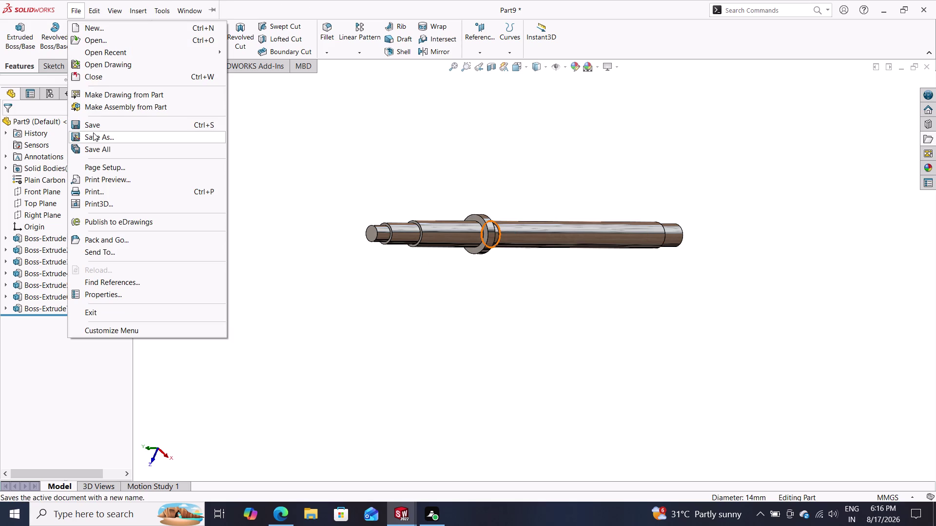
Save the stepped shaft part as 'screw bar' in the shaper tool folder.
click(93, 132)
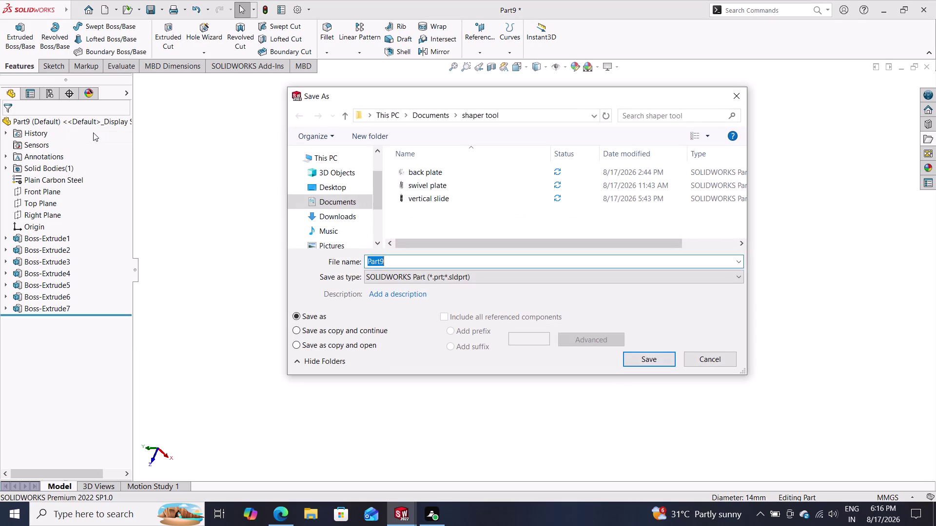
text(sc)
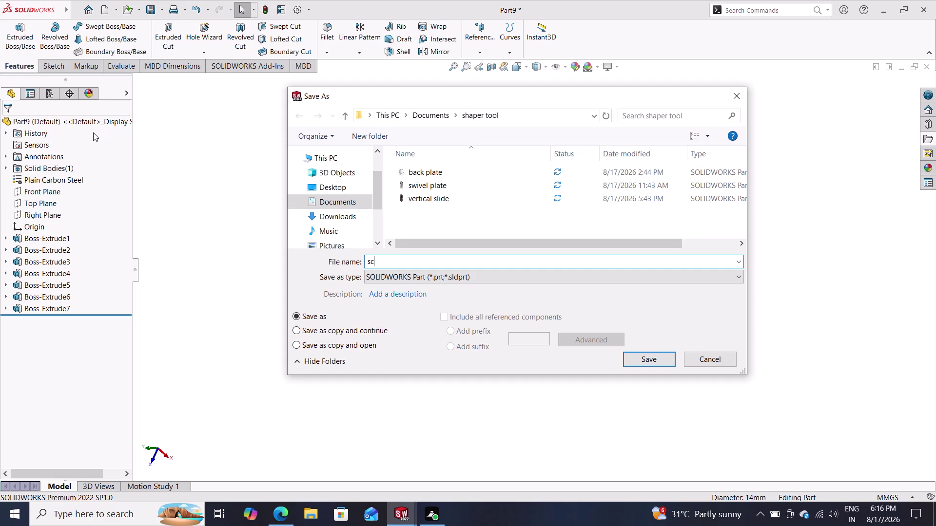
text(rew)
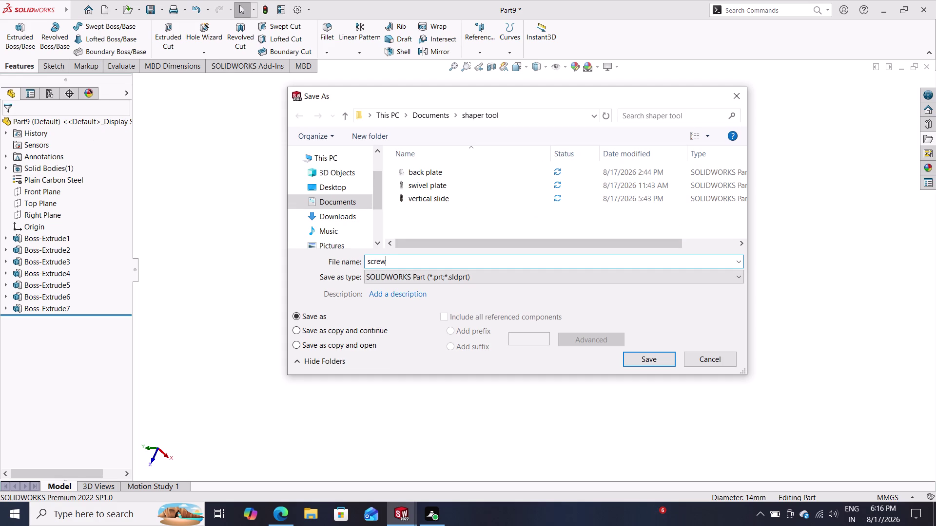
key(space)
text(bar)
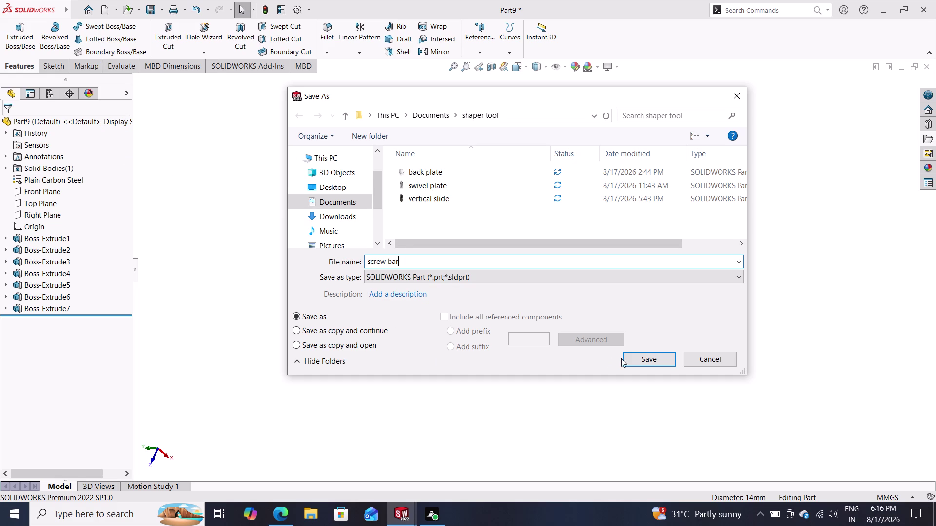
click(633, 359)
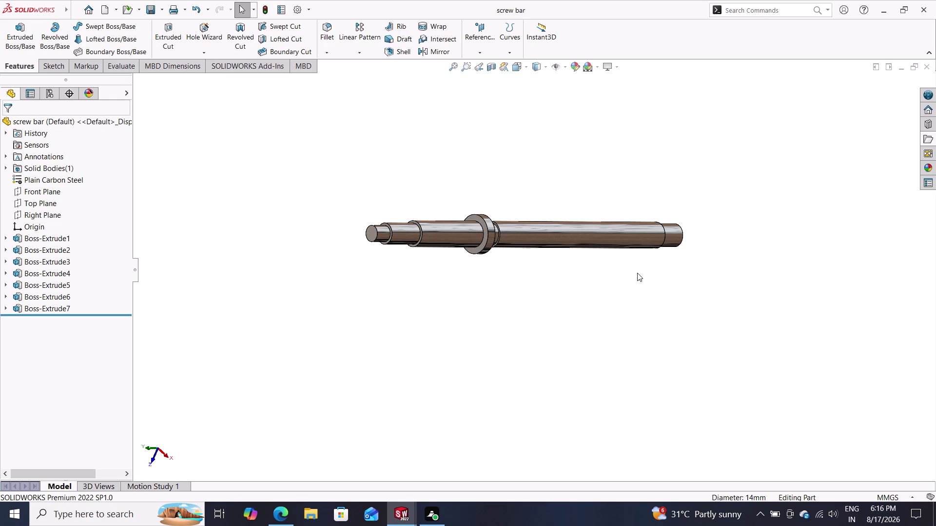
middle_drag(630, 263, 640, 289)
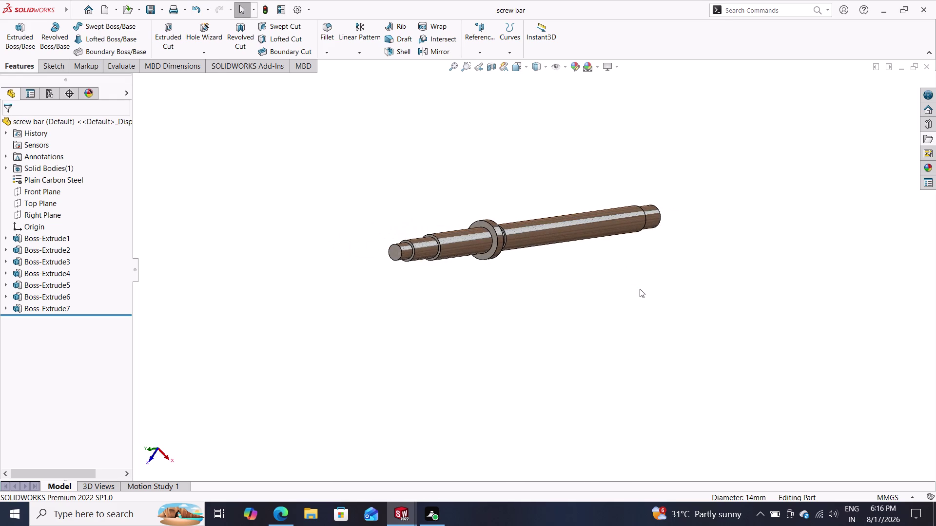
scroll(down, 3)
middle_drag(593, 277, 538, 267)
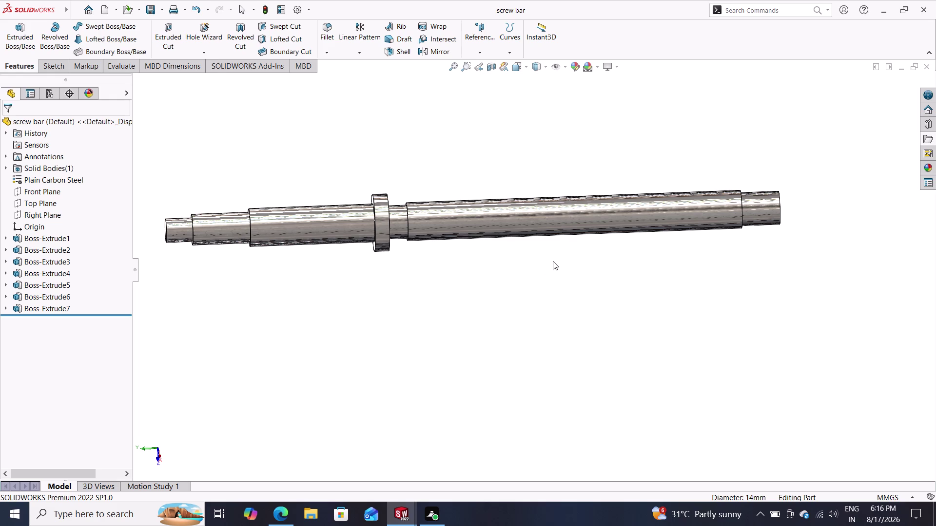
middle_drag(445, 284, 607, 278)
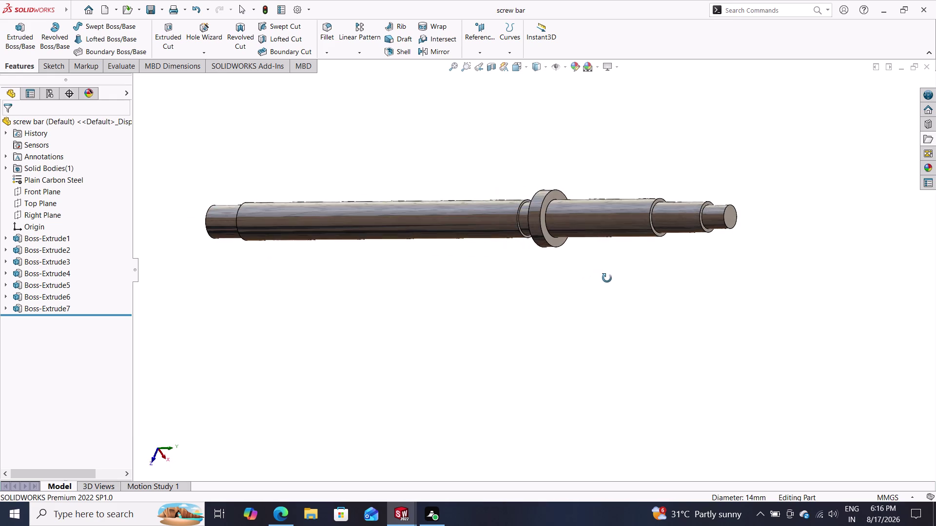
middle_drag(607, 278, 546, 277)
scroll(down, 3)
middle_drag(544, 239, 487, 244)
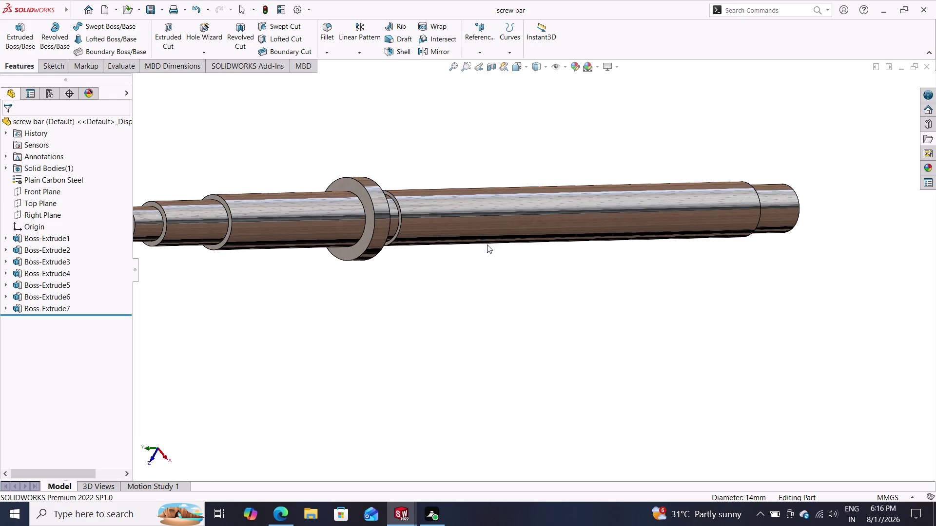
scroll(up, 3)
middle_drag(561, 260, 526, 276)
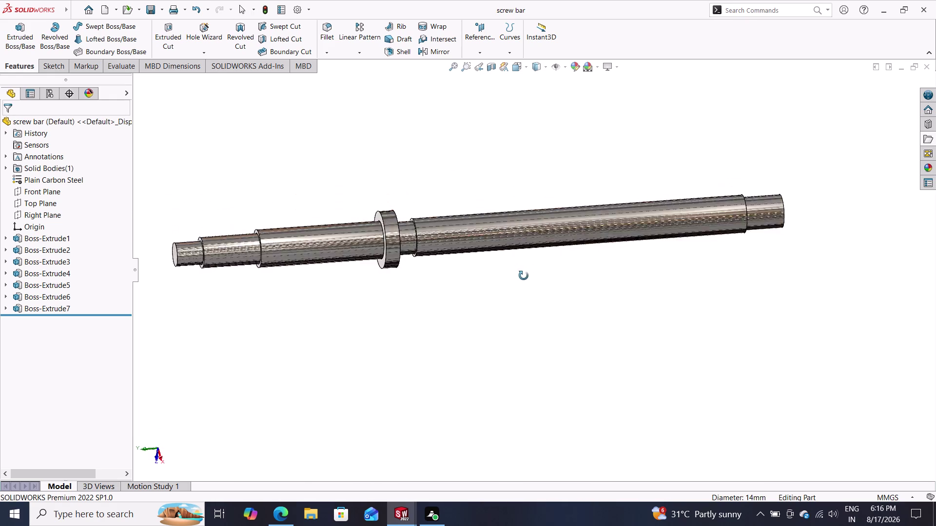
middle_drag(526, 276, 667, 369)
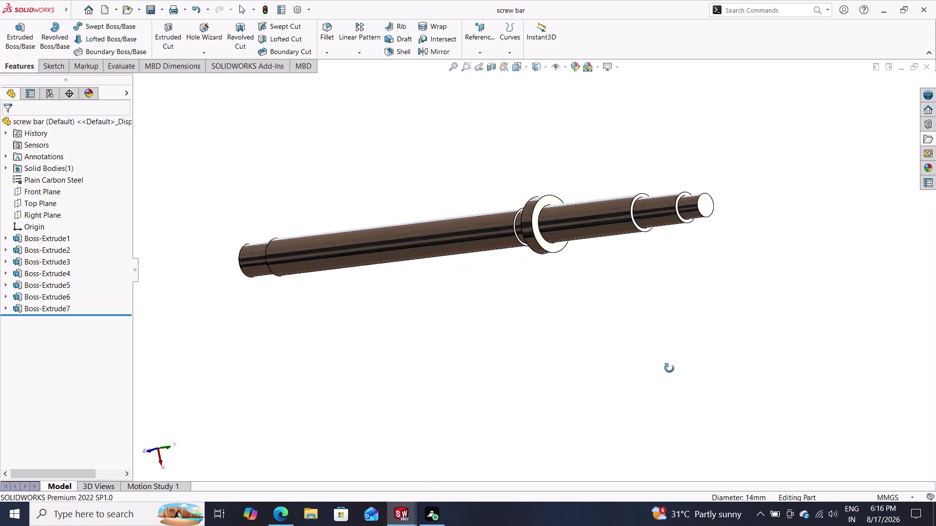
middle_drag(666, 369, 670, 368)
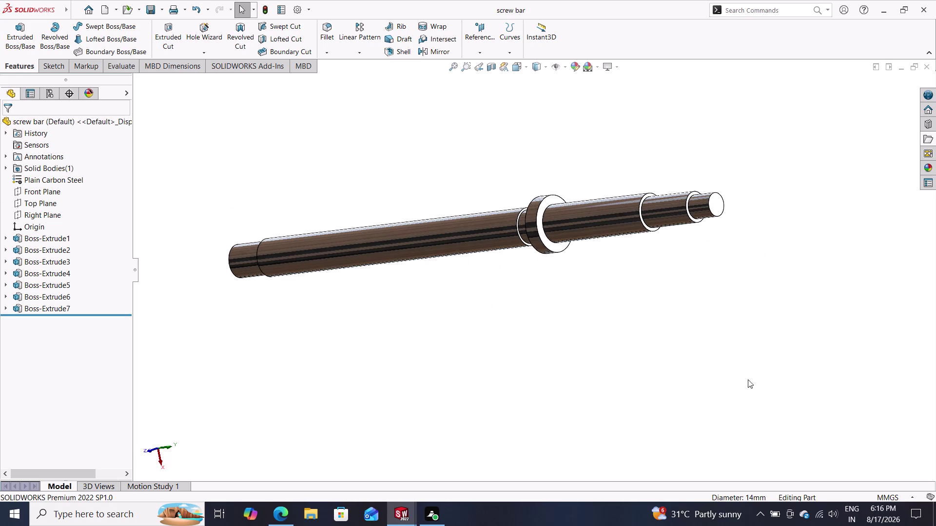
click(774, 519)
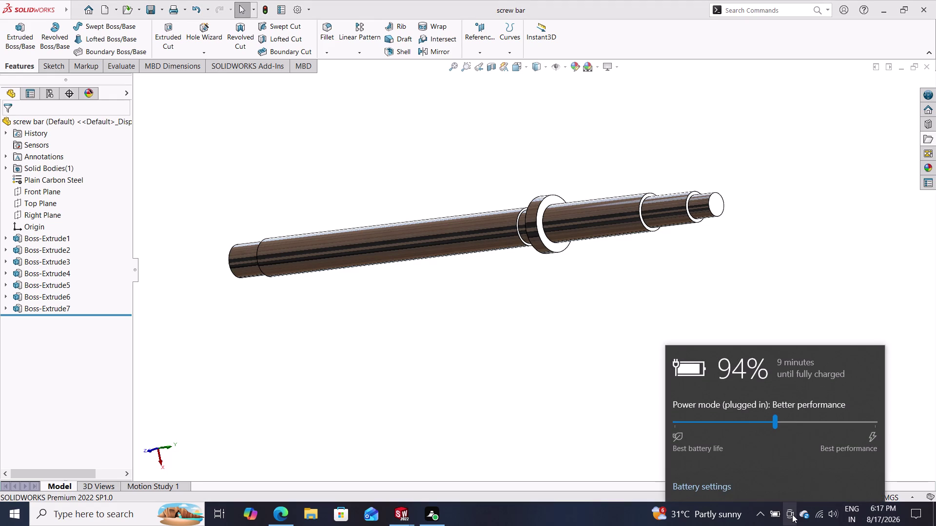
click(527, 311)
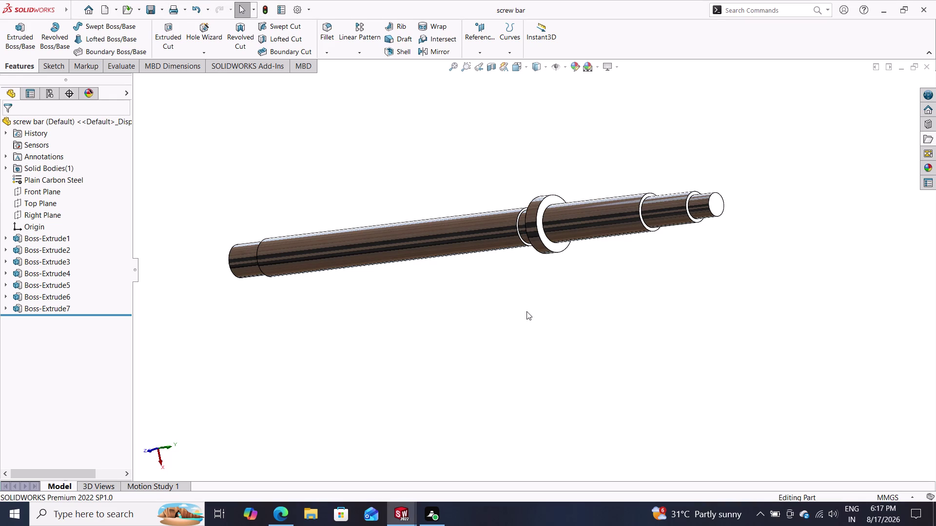
middle_drag(588, 298, 583, 300)
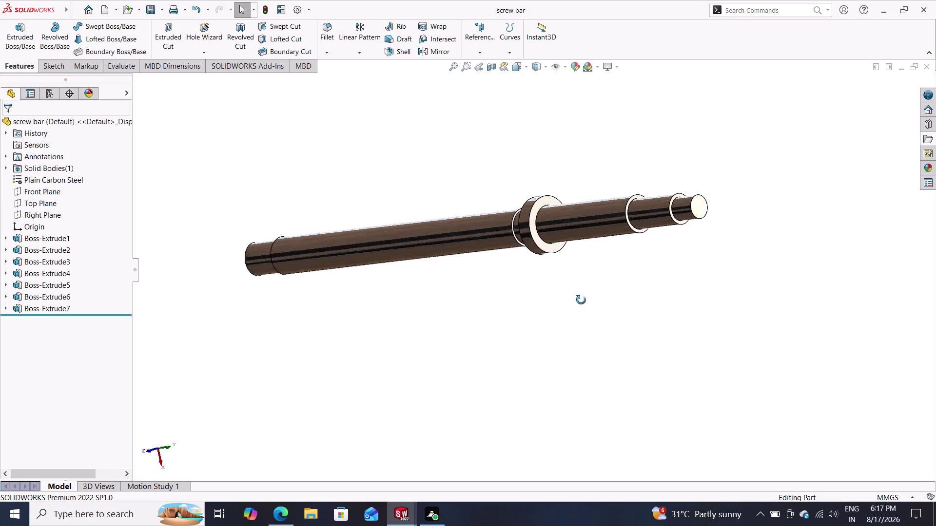
middle_drag(584, 300, 516, 311)
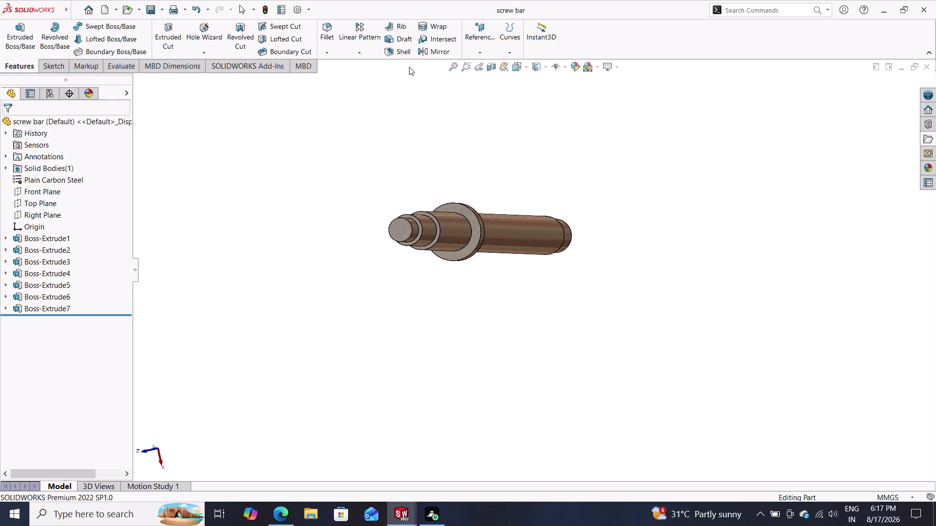
scroll(down, 3)
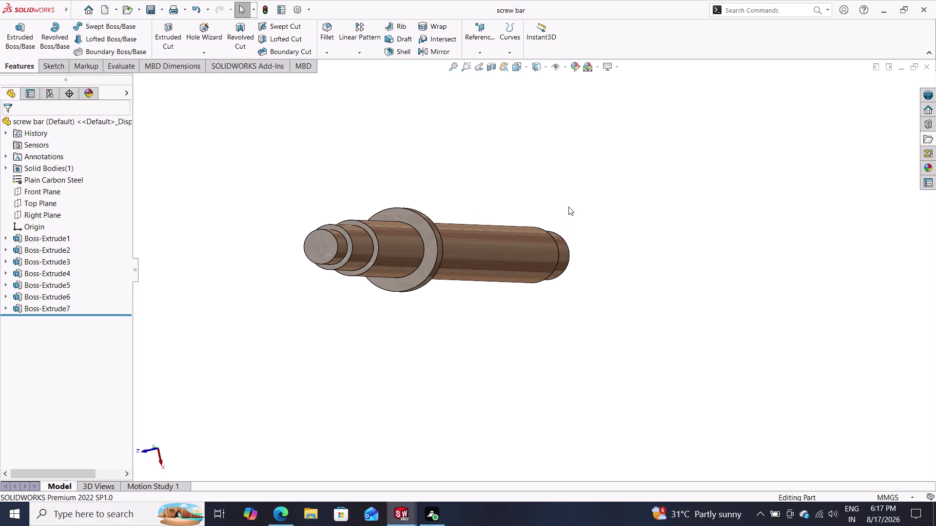
middle_drag(499, 185, 572, 191)
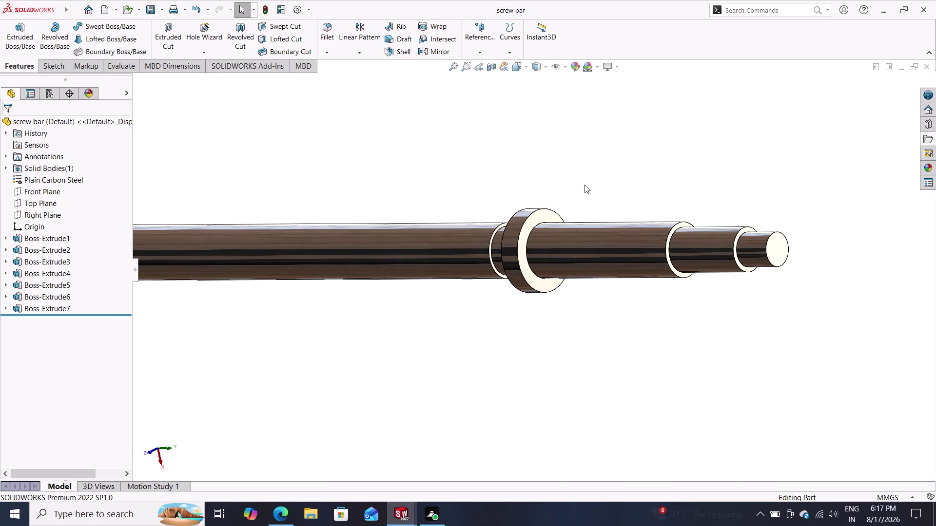
middle_drag(584, 184, 512, 178)
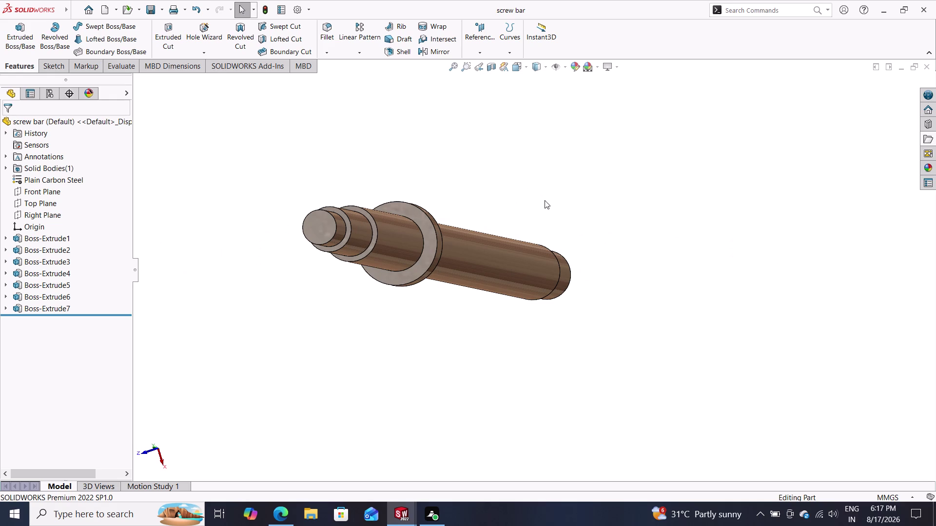
scroll(up, 3)
middle_drag(561, 213, 533, 224)
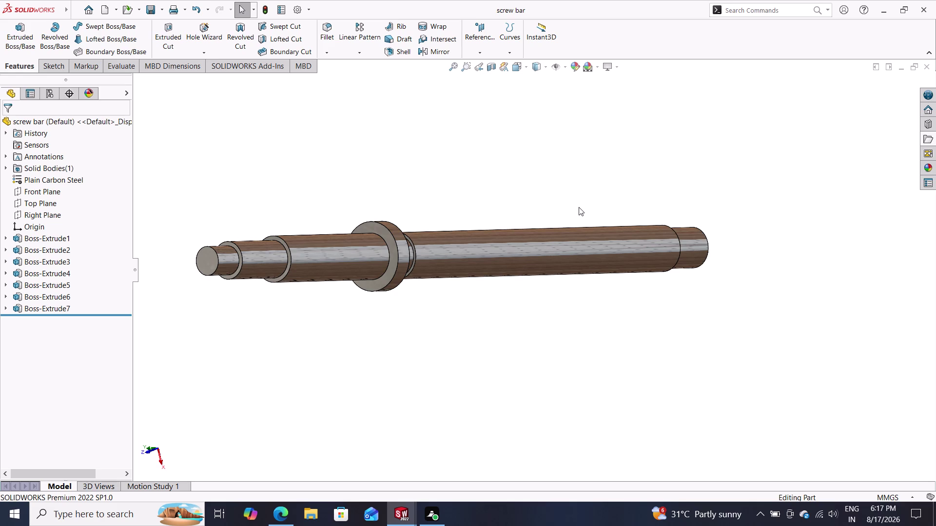
middle_drag(580, 203, 548, 209)
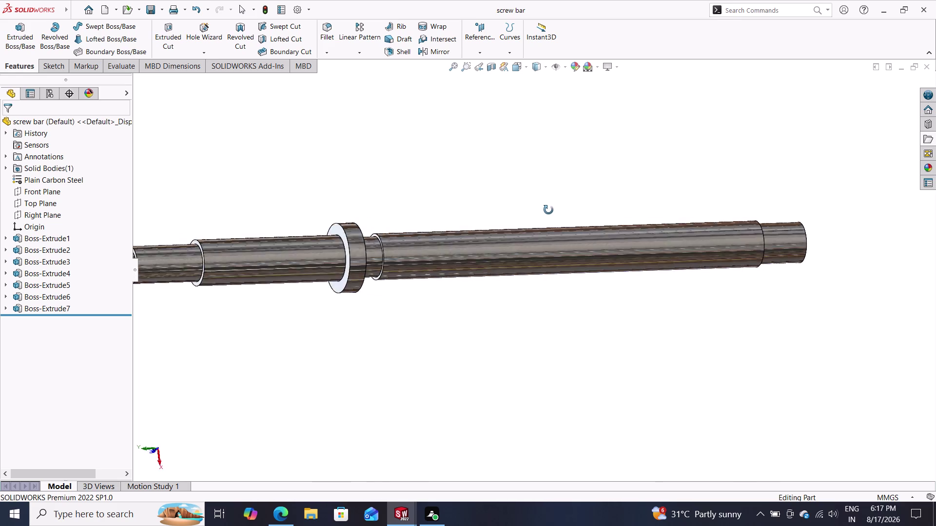
middle_drag(549, 209, 669, 188)
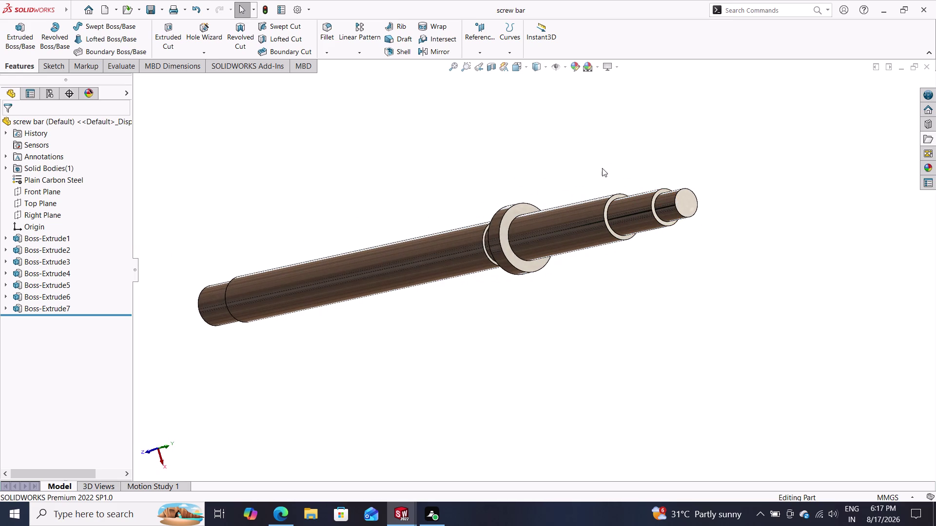
scroll(down, 3)
scroll(up, 3)
scroll(up, 3)
middle_drag(593, 204, 529, 236)
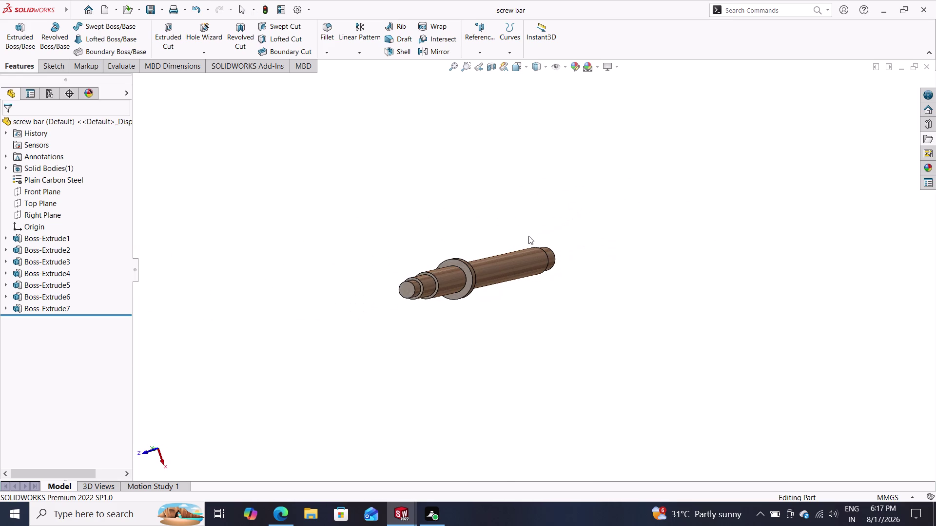
middle_drag(548, 281, 575, 276)
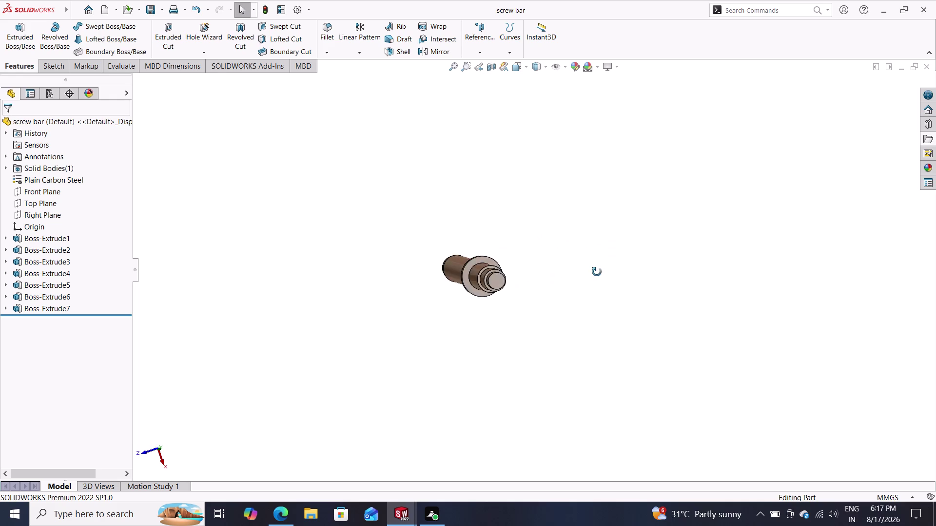
middle_drag(575, 276, 562, 271)
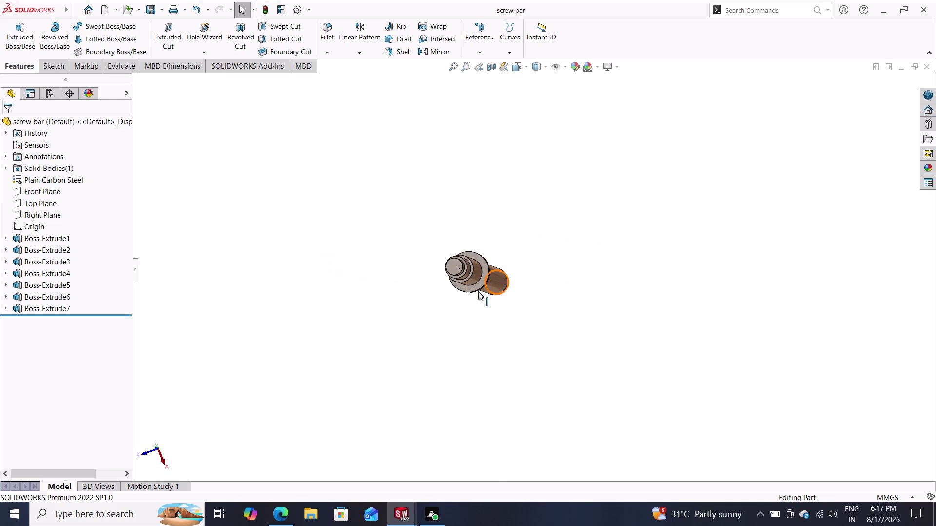
scroll(down, 3)
scroll(down, 3)
scroll(down, 3)
middle_drag(580, 288, 560, 303)
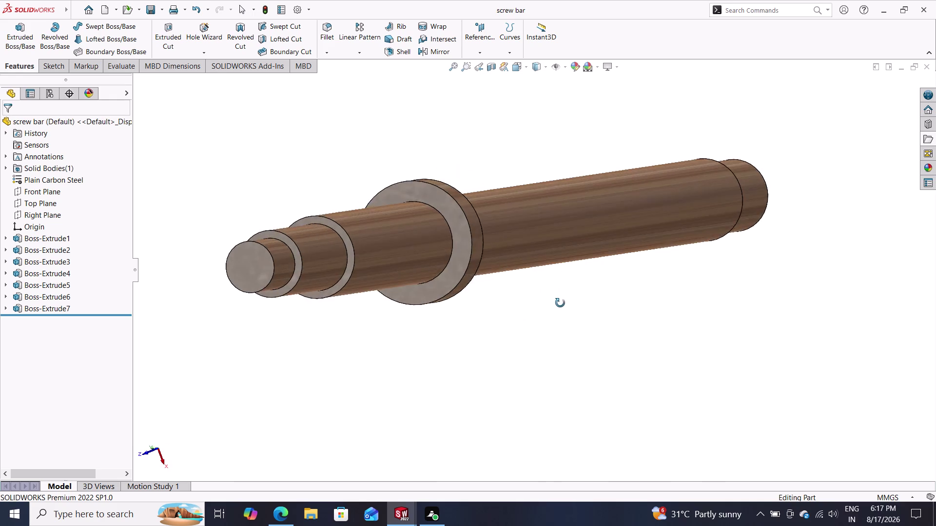
middle_drag(560, 303, 582, 278)
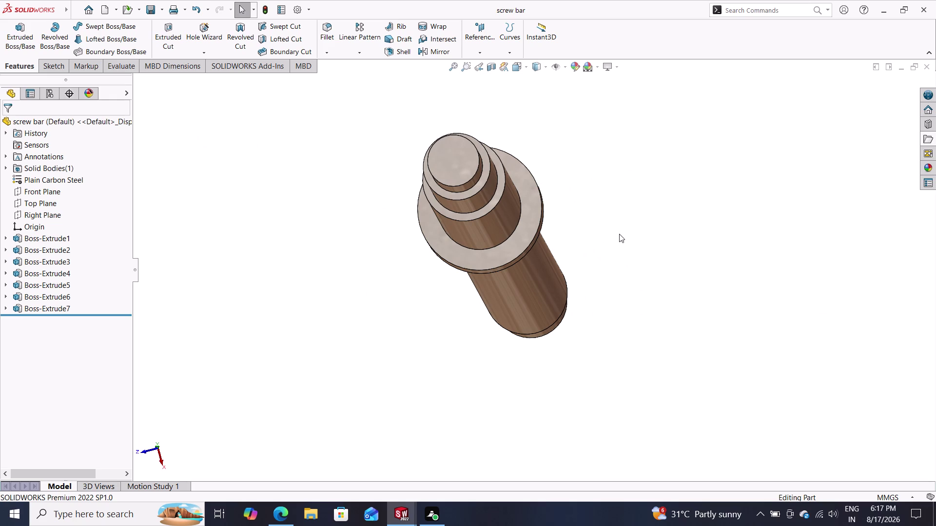
middle_drag(618, 234, 627, 274)
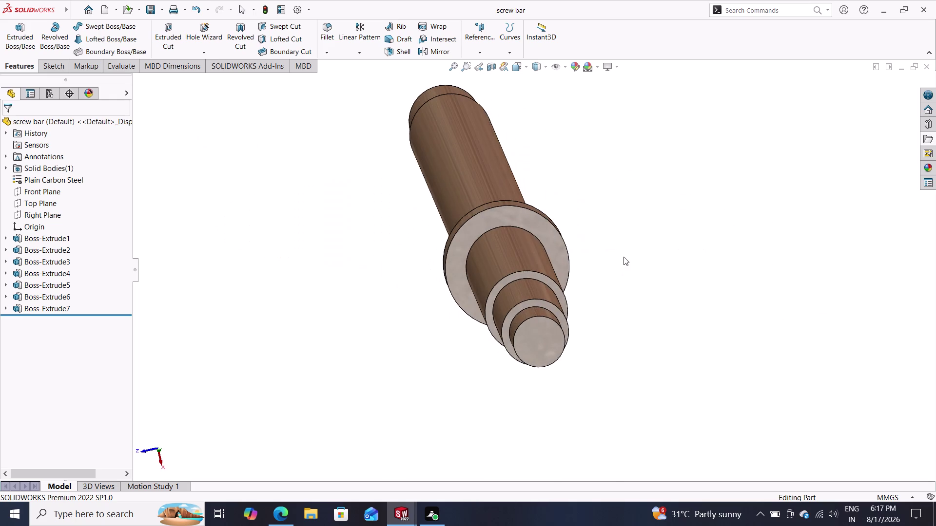
middle_drag(624, 257, 616, 241)
middle_click(613, 236)
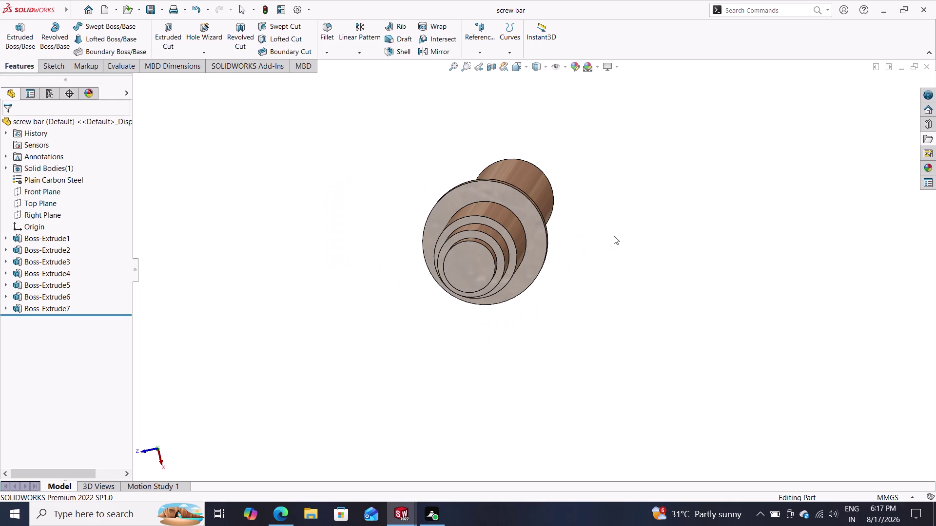
scroll(down, 3)
scroll(up, 3)
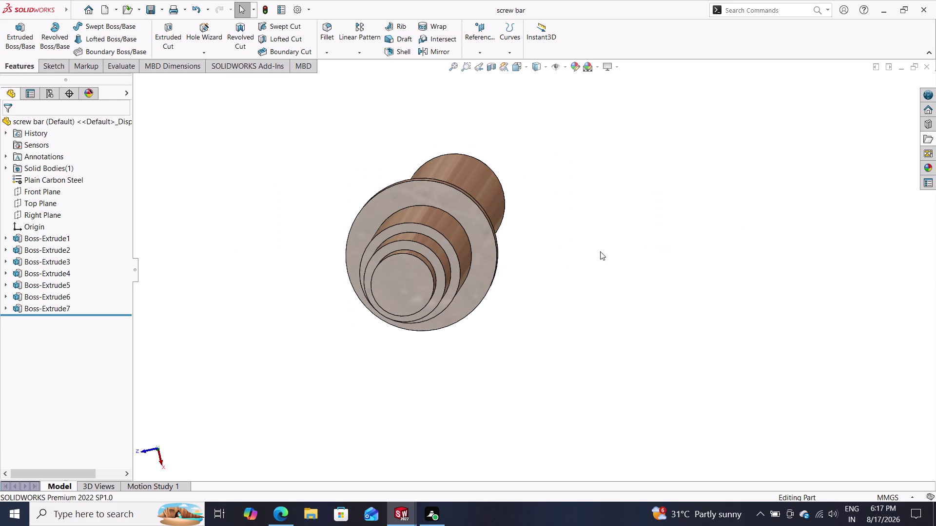
middle_drag(581, 241, 577, 230)
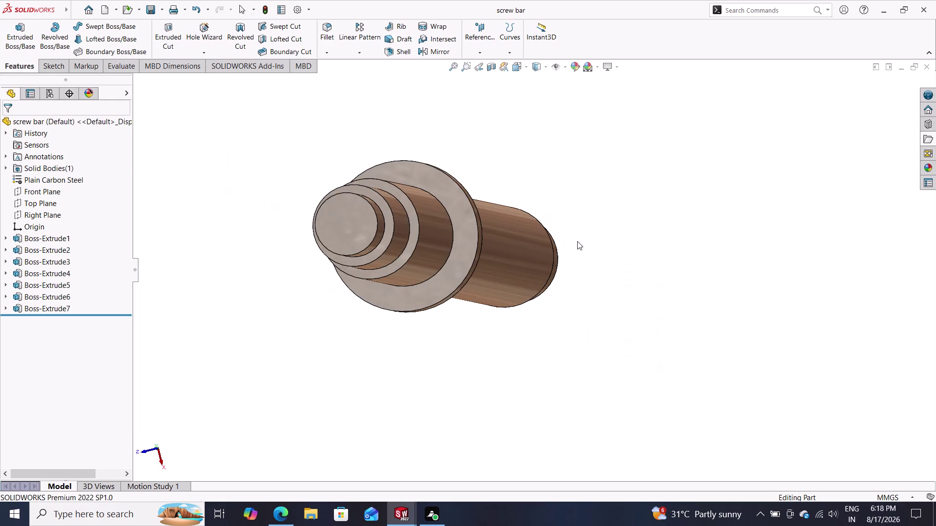
scroll(down, 3)
scroll(up, 3)
scroll(up, 3)
middle_drag(566, 275, 541, 283)
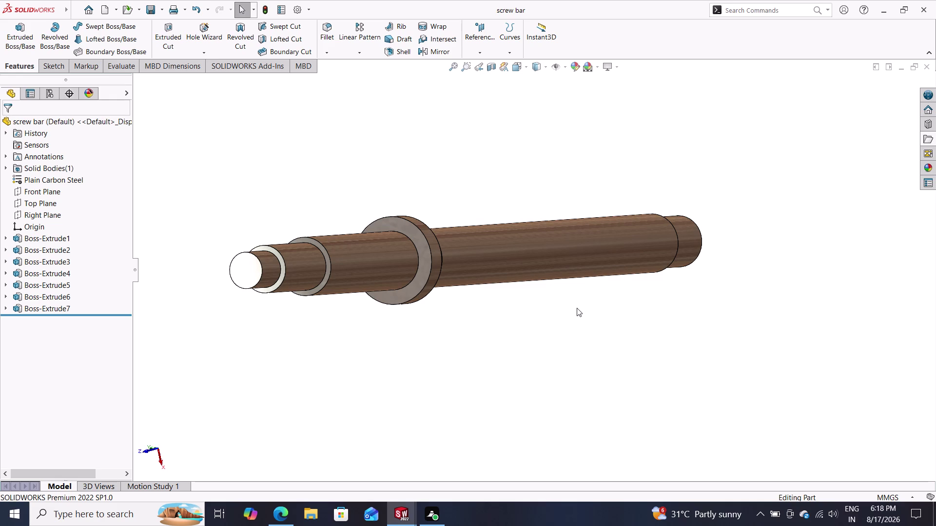
middle_drag(554, 324, 612, 331)
middle_drag(589, 317, 567, 308)
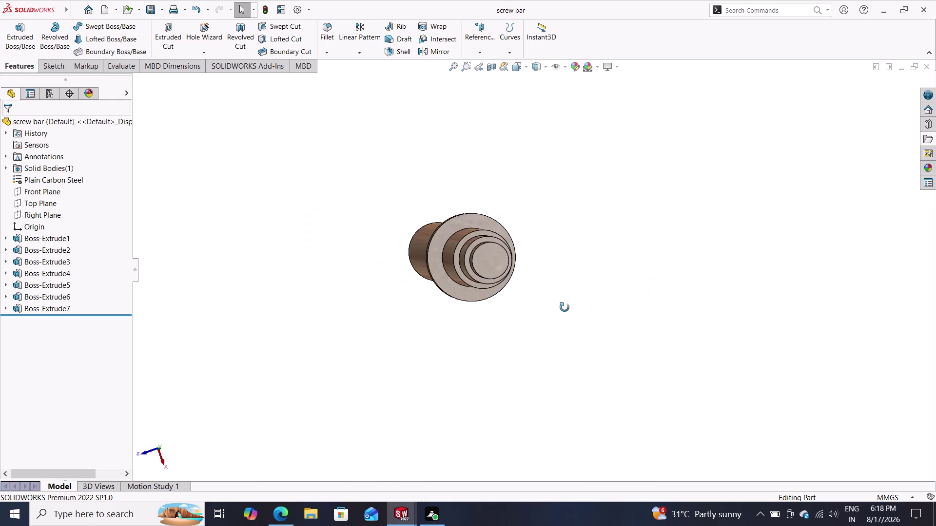
middle_drag(566, 308, 520, 303)
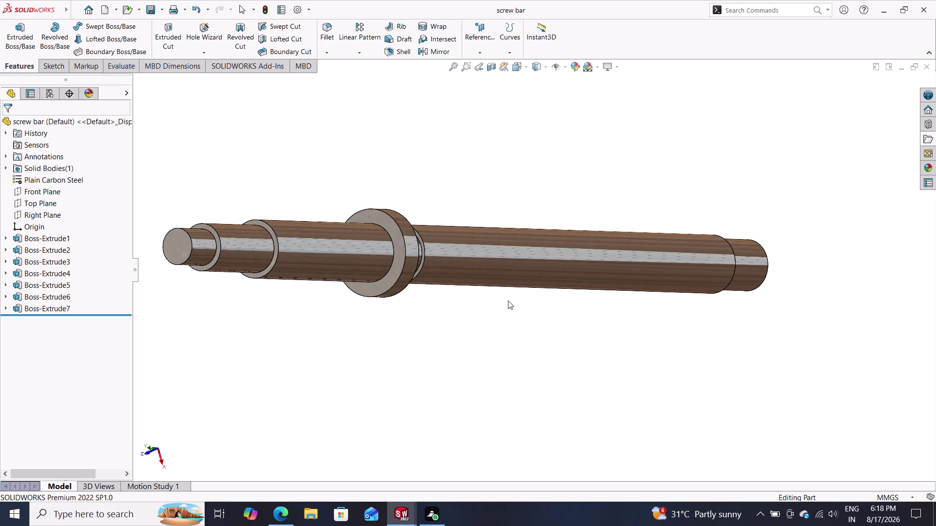
scroll(down, 3)
middle_drag(505, 299, 472, 297)
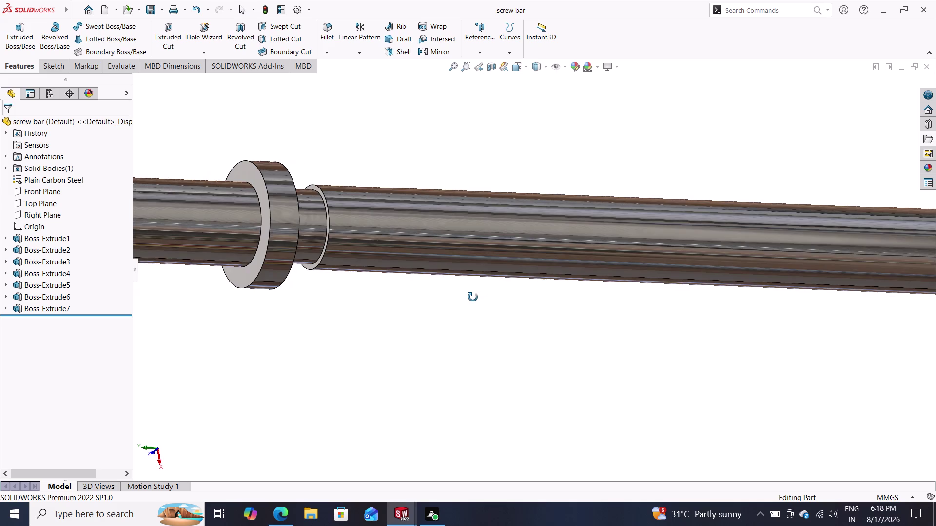
middle_drag(473, 298, 681, 299)
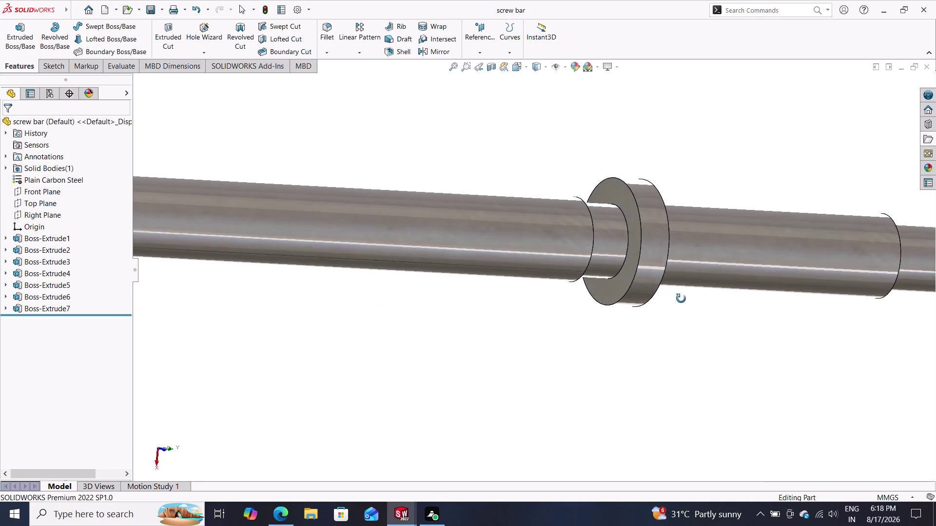
middle_drag(680, 299, 464, 289)
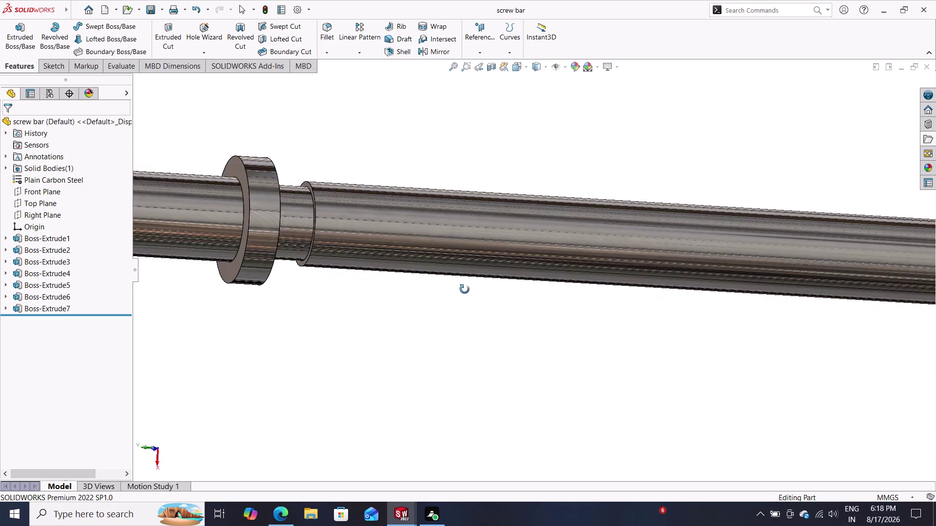
middle_drag(465, 290, 560, 297)
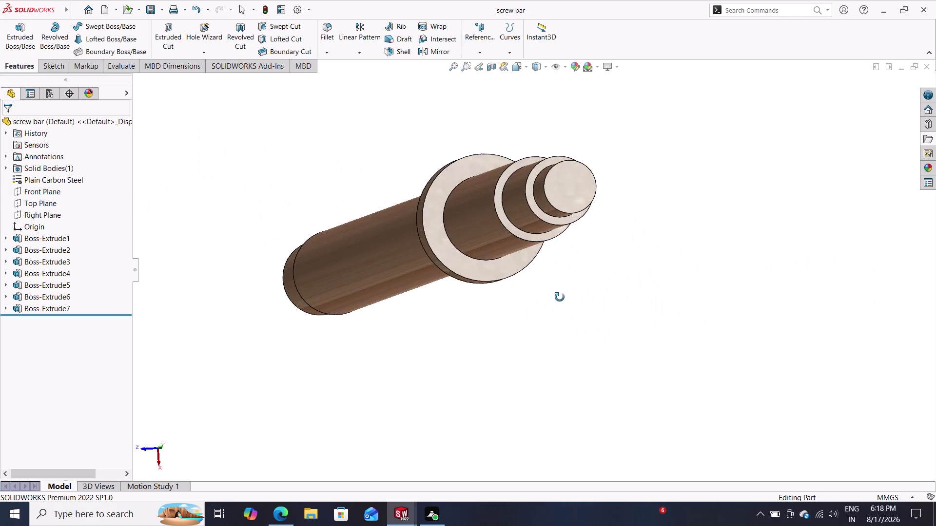
middle_drag(560, 297, 574, 305)
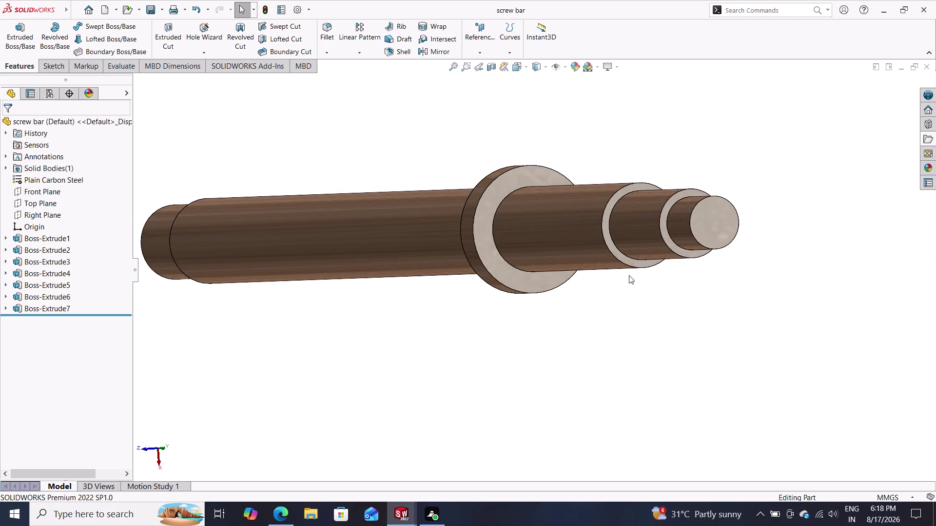
scroll(down, 3)
middle_drag(632, 294, 562, 305)
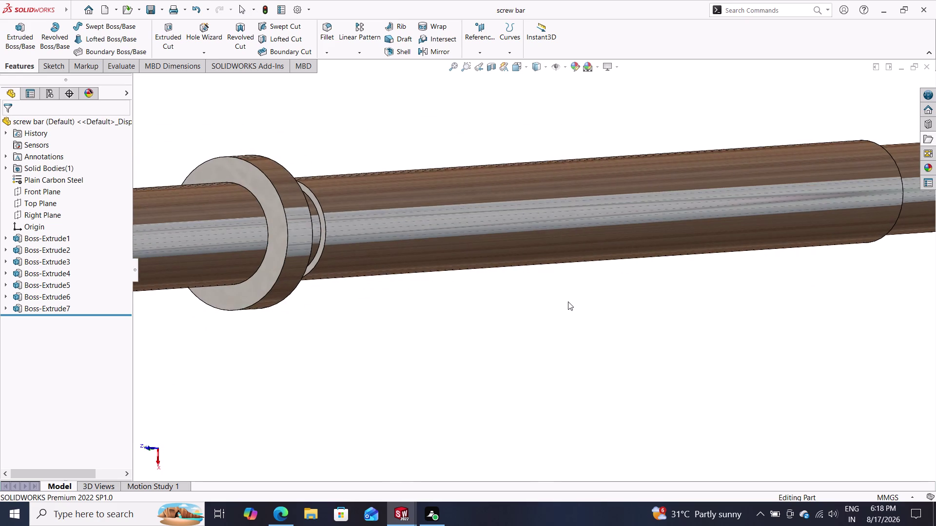
scroll(down, 3)
scroll(up, 3)
scroll(down, 3)
scroll(up, 3)
scroll(up, 3)
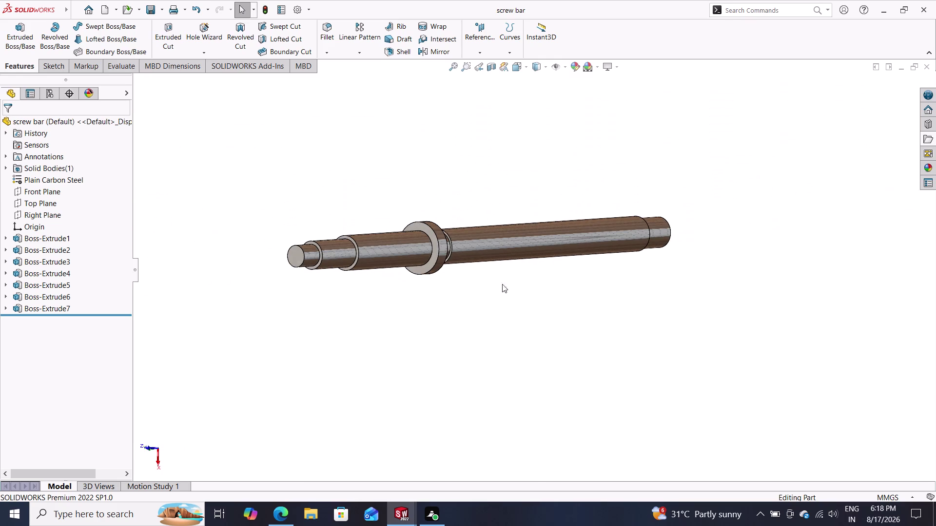
click(161, 4)
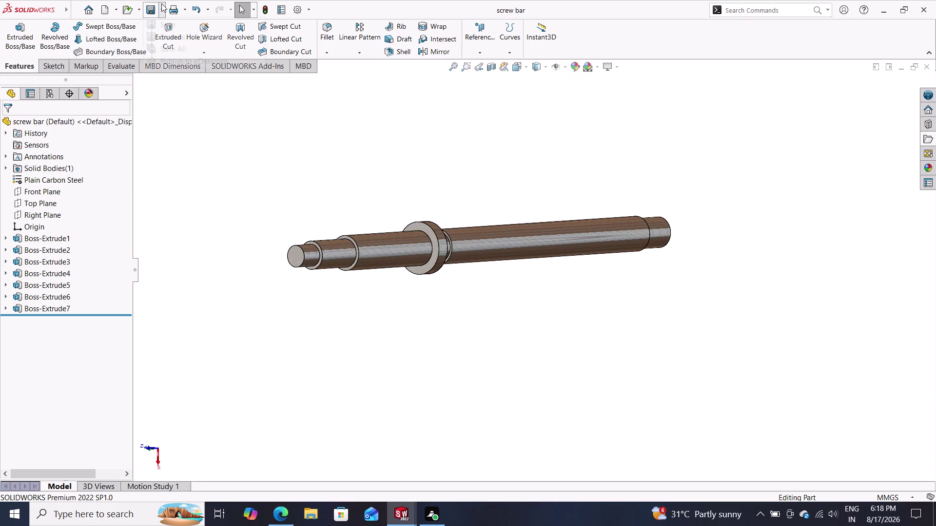
Re-save the part with Save As under its existing name 'screw bar'.
click(165, 33)
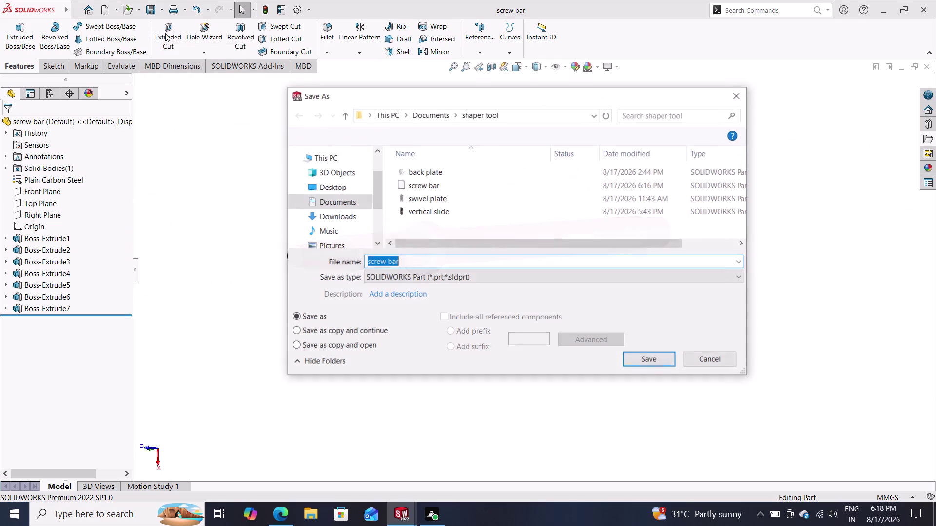
click(715, 357)
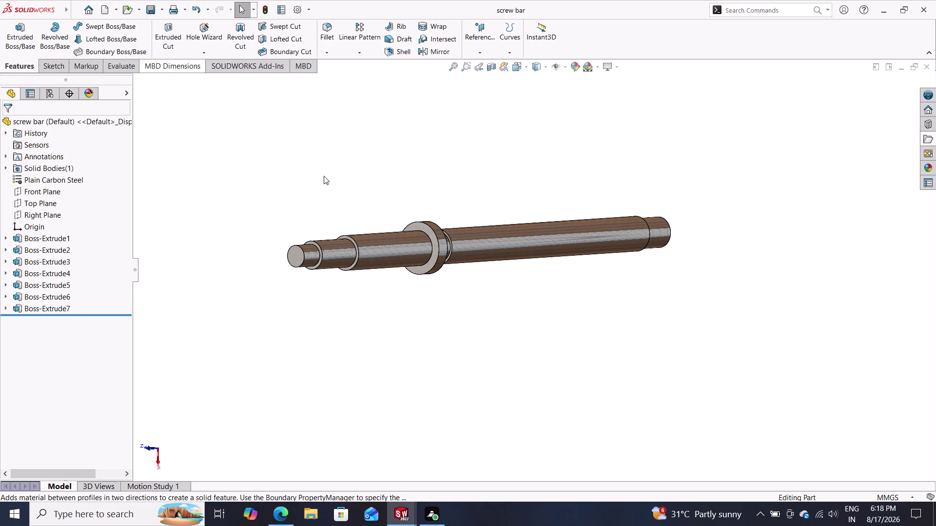
Orbit around the saved screw bar, then bring up the New SOLIDWORKS Document dialog.
middle_drag(541, 180, 504, 203)
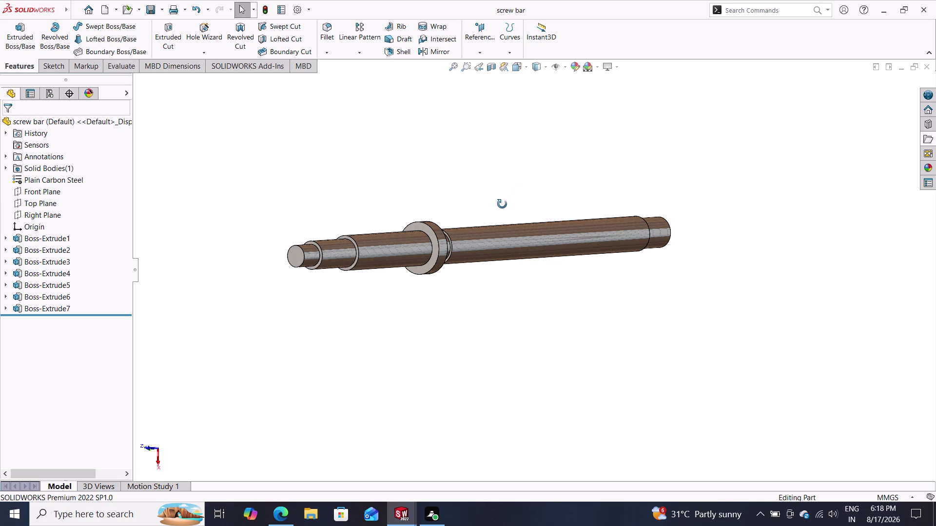
middle_drag(504, 203, 501, 204)
middle_drag(511, 201, 438, 262)
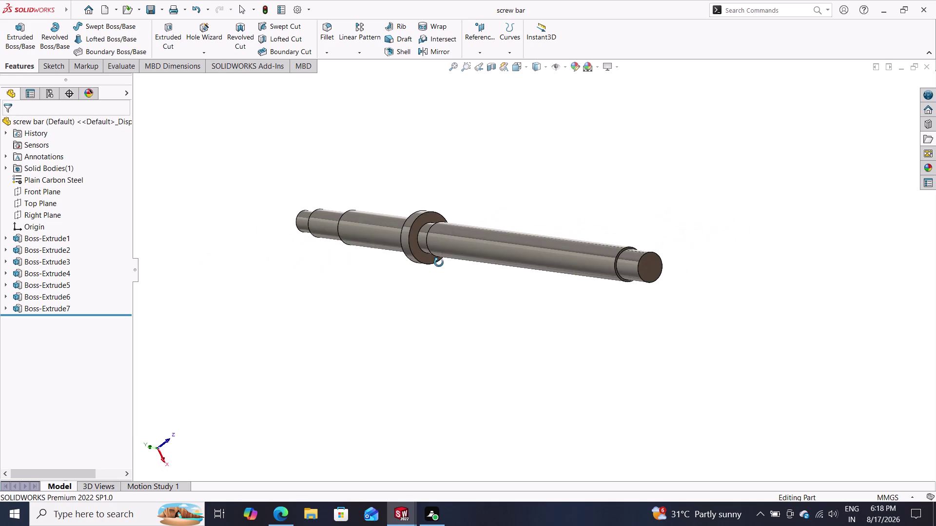
middle_drag(439, 262, 602, 292)
scroll(up, 3)
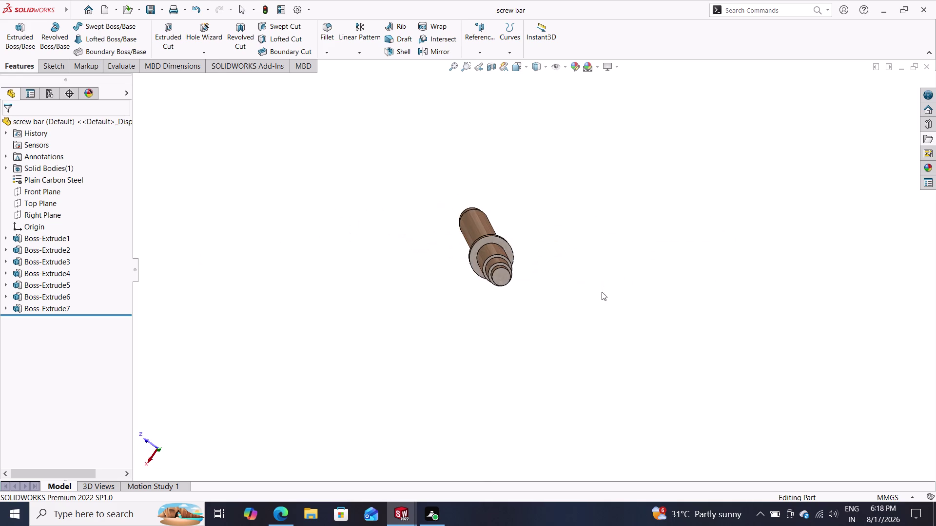
scroll(up, 3)
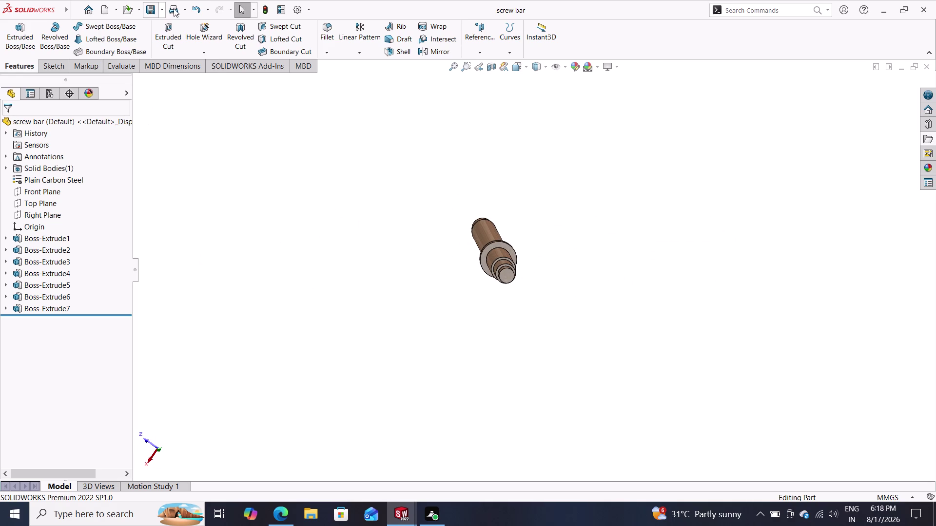
click(107, 7)
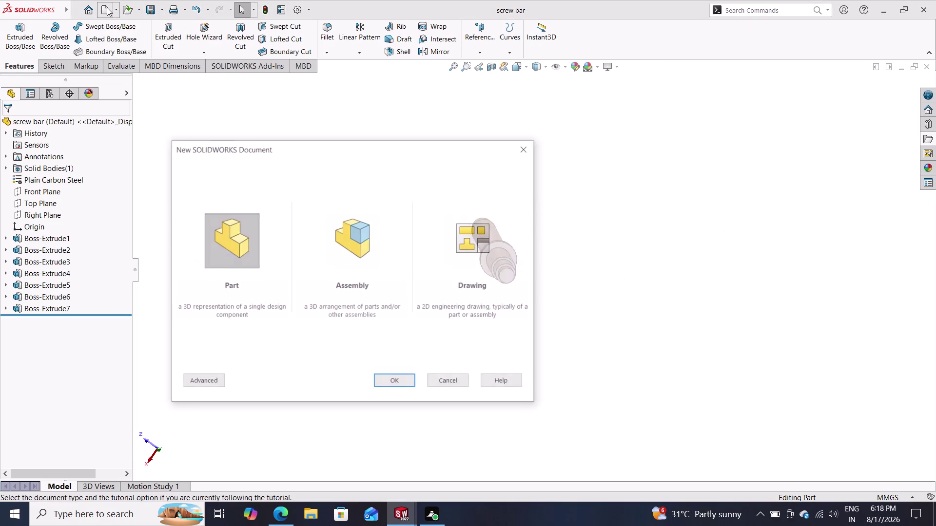
Create Part10 as a new blank part document.
click(400, 379)
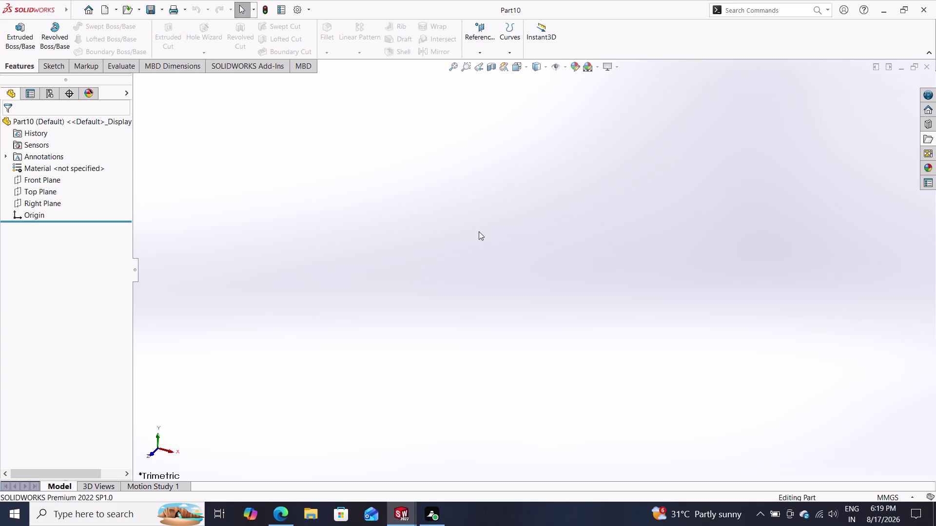
scroll(down, 3)
scroll(up, 3)
click(408, 519)
double_click(407, 519)
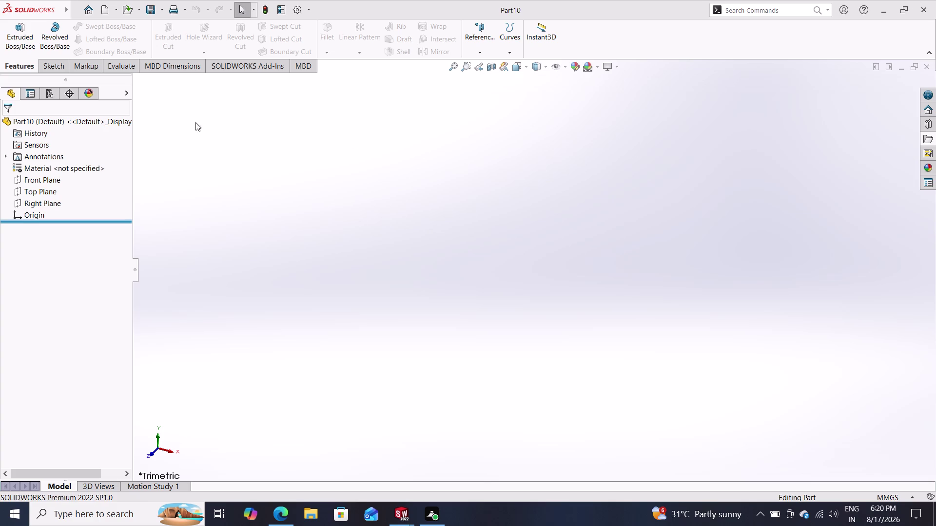
click(64, 72)
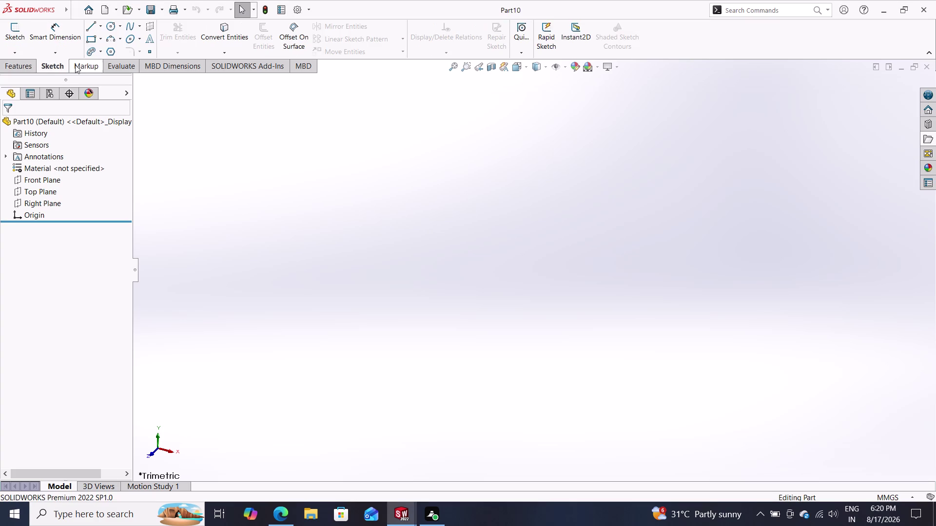
click(85, 59)
click(73, 65)
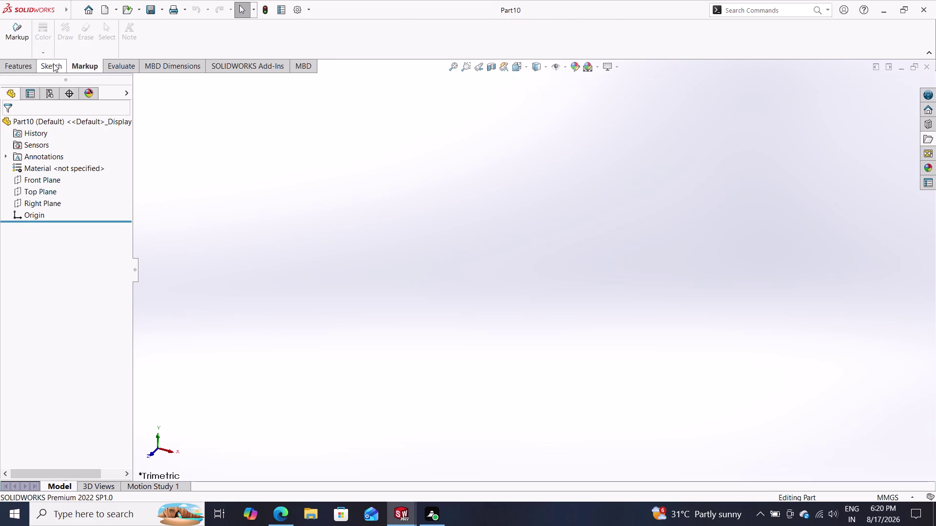
click(53, 63)
click(21, 69)
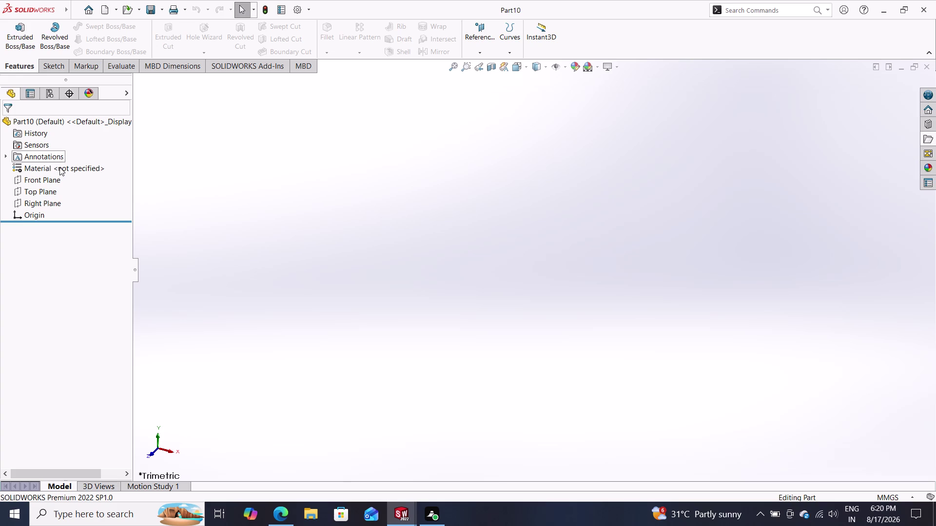
Sketch a six-sided polygon centred on the origin on the Top Plane.
click(46, 193)
click(54, 183)
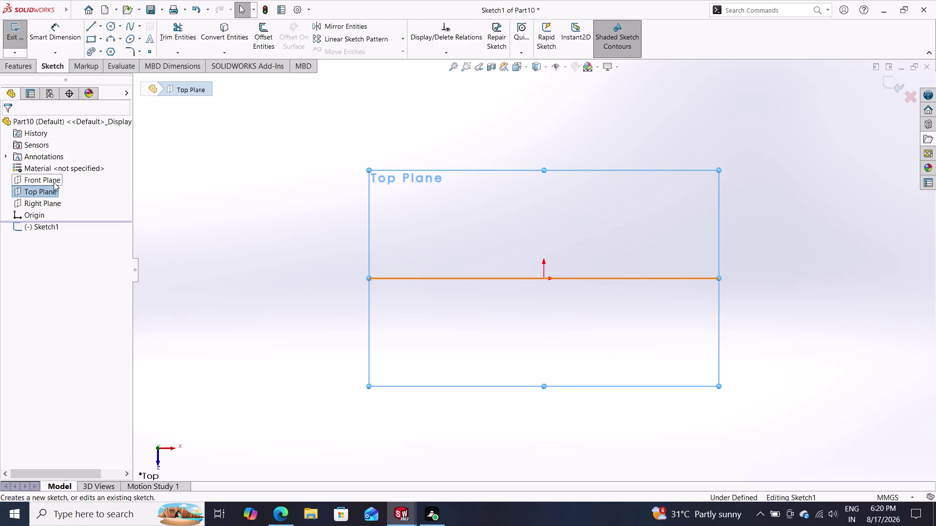
click(115, 54)
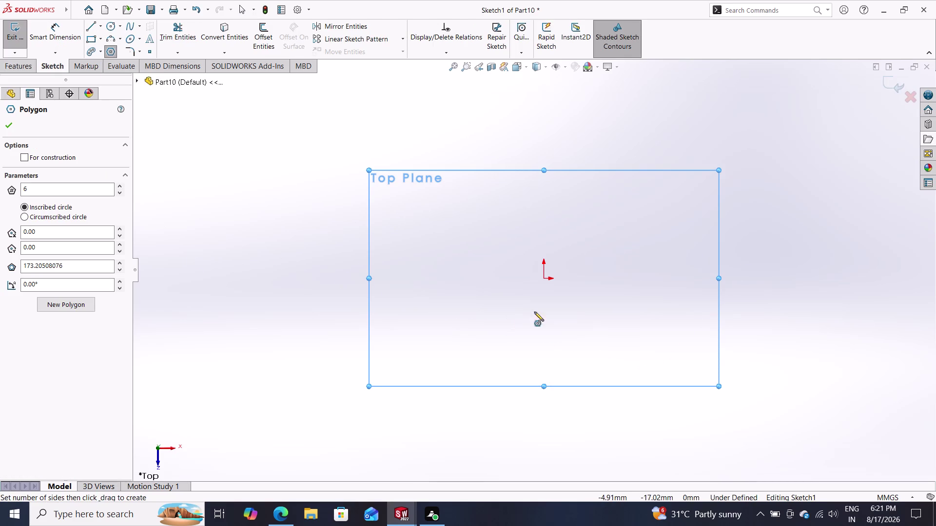
click(544, 281)
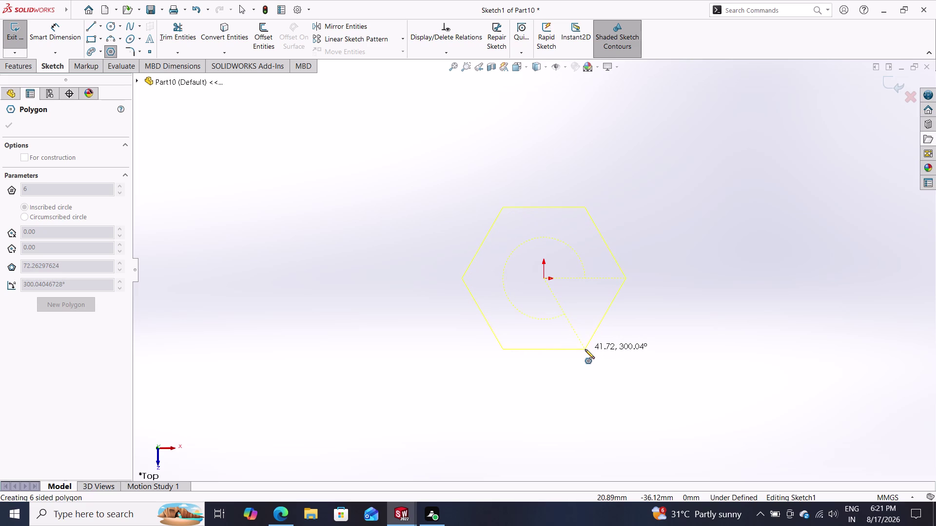
click(585, 349)
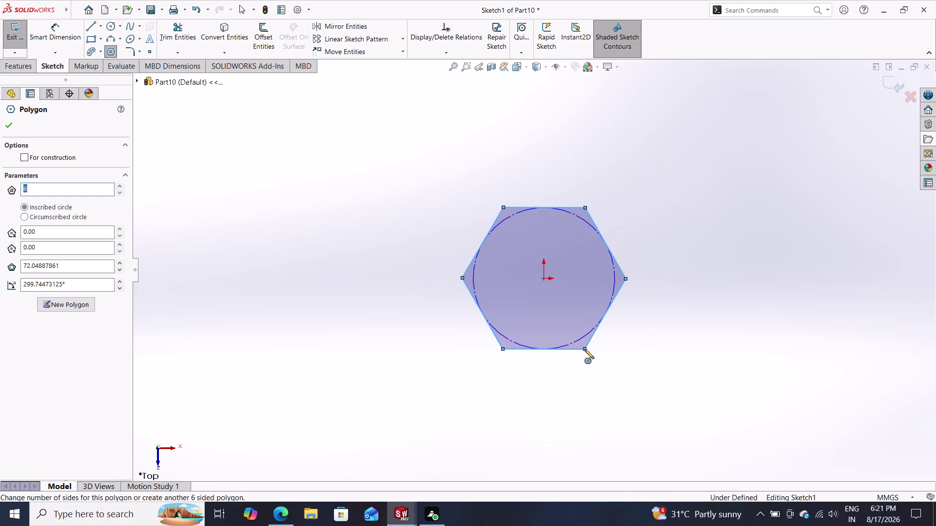
key(Escape)
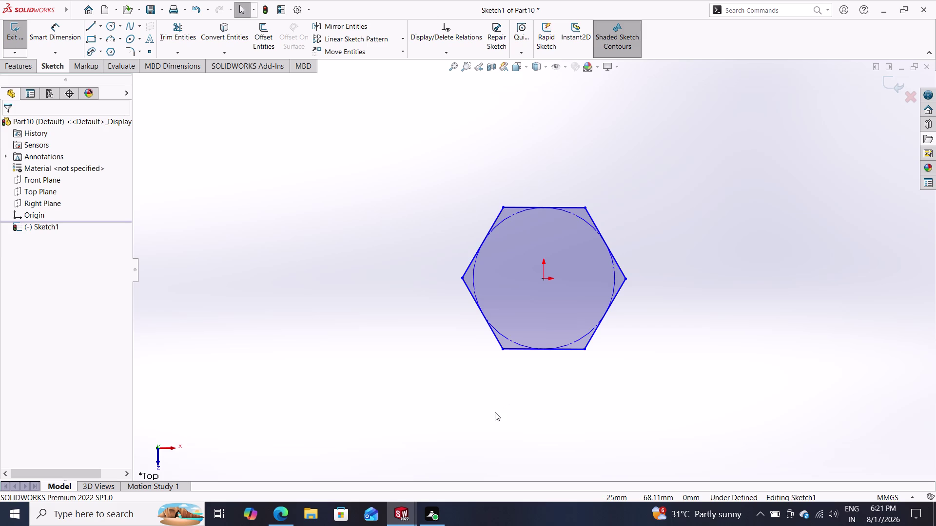
Give the hexagon's bottom edge a Horizontal relation.
click(515, 350)
click(27, 248)
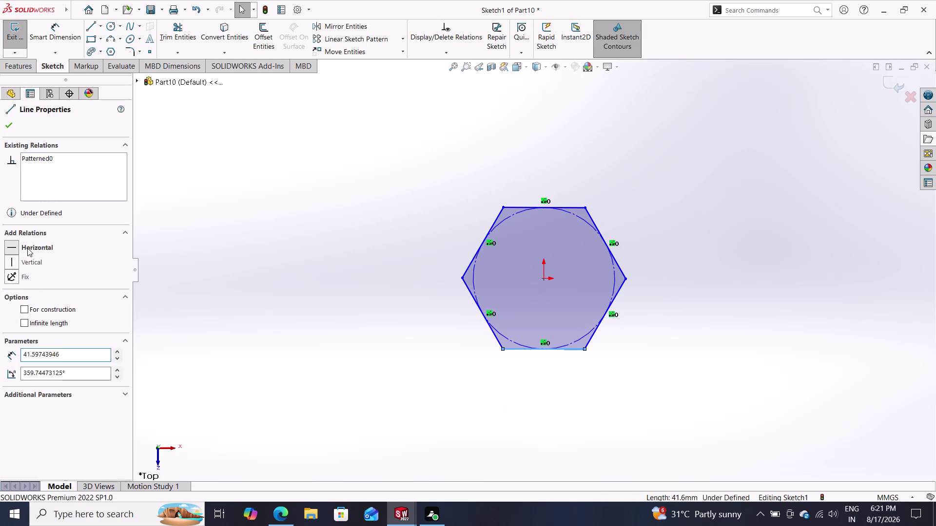
click(5, 119)
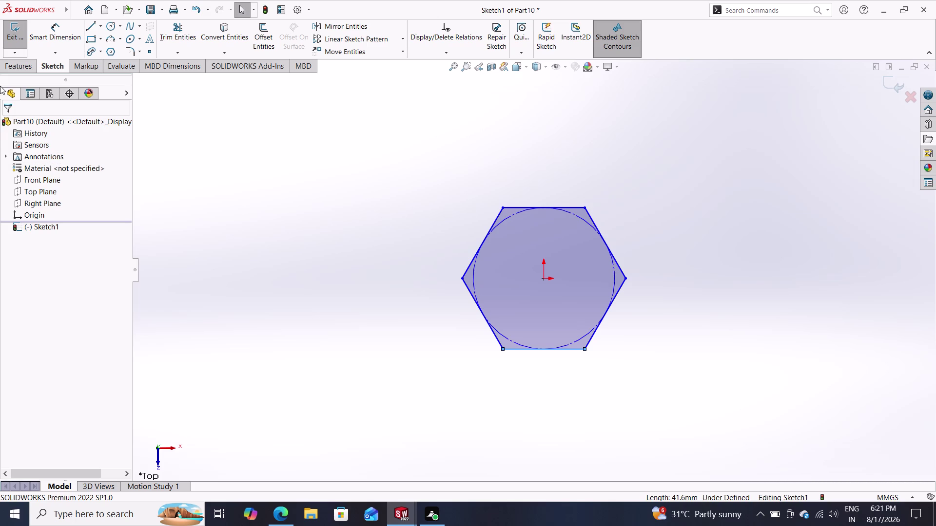
click(107, 30)
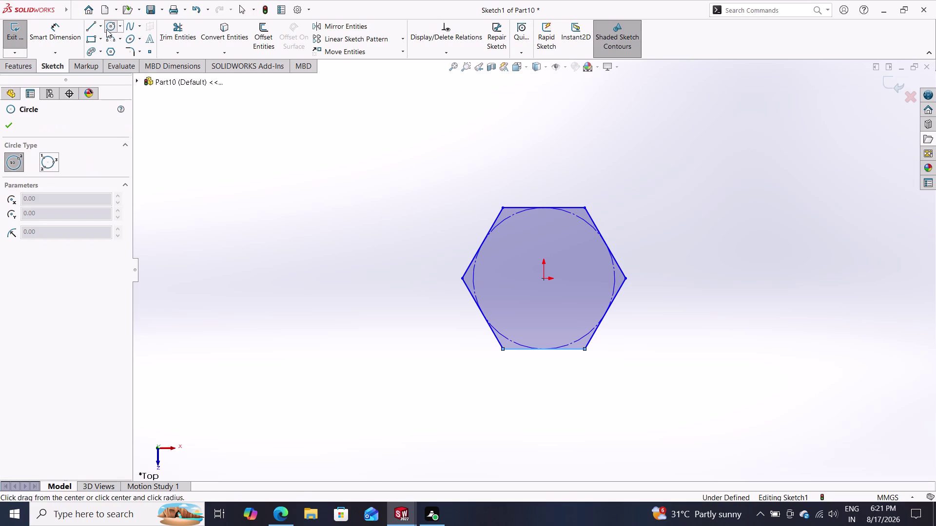
Dimension the hexagon 16 mm across its right-side vertices and start an Extruded Boss/Base.
key(Escape)
key(Escape)
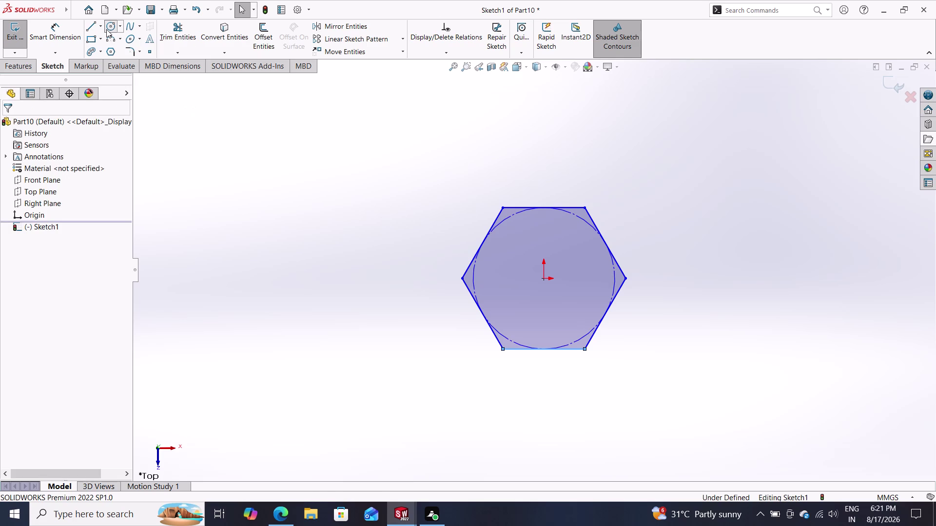
click(67, 34)
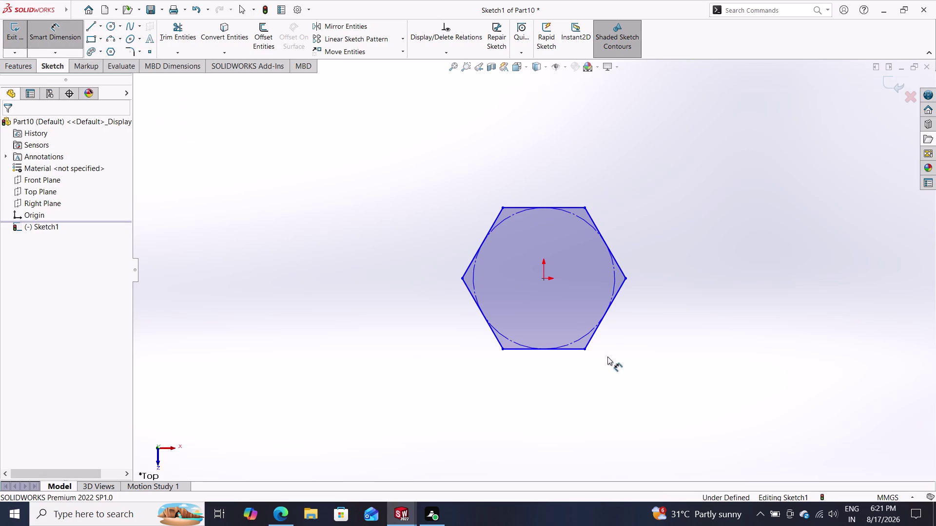
double_click(584, 348)
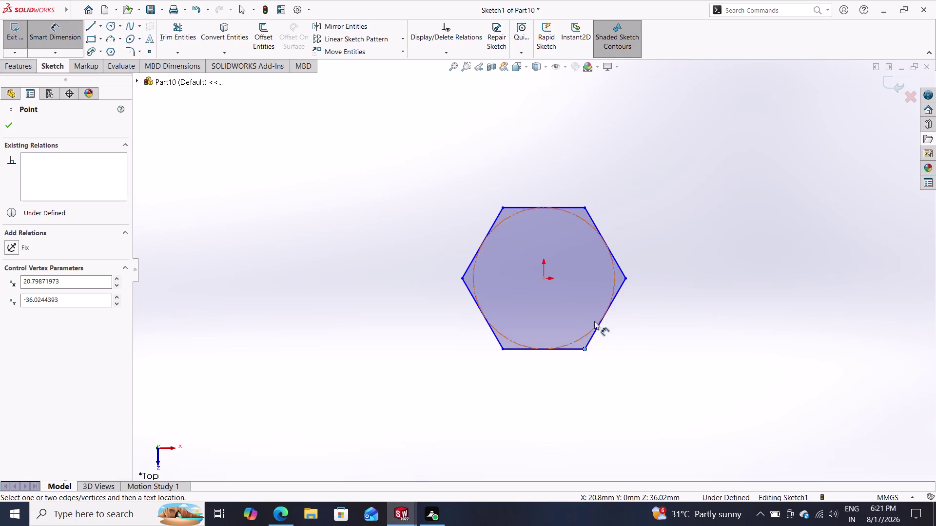
click(582, 209)
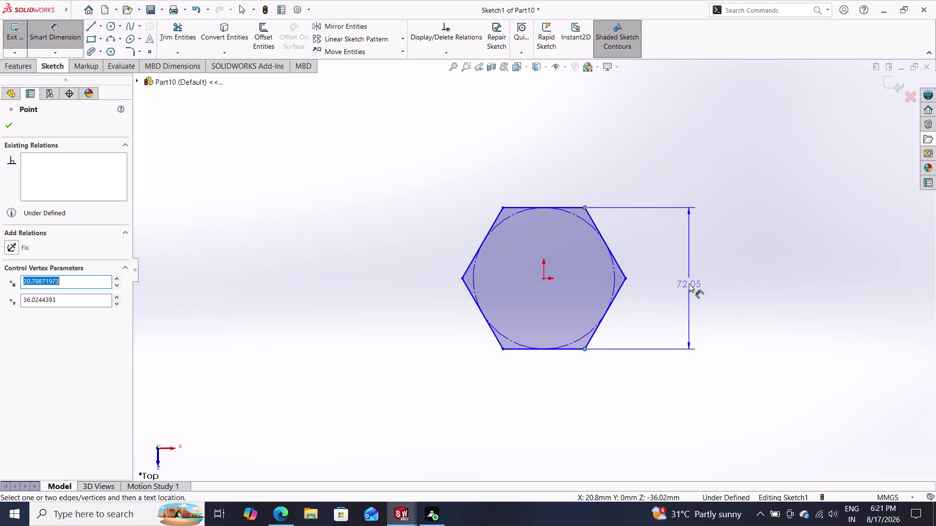
click(689, 283)
text(1)
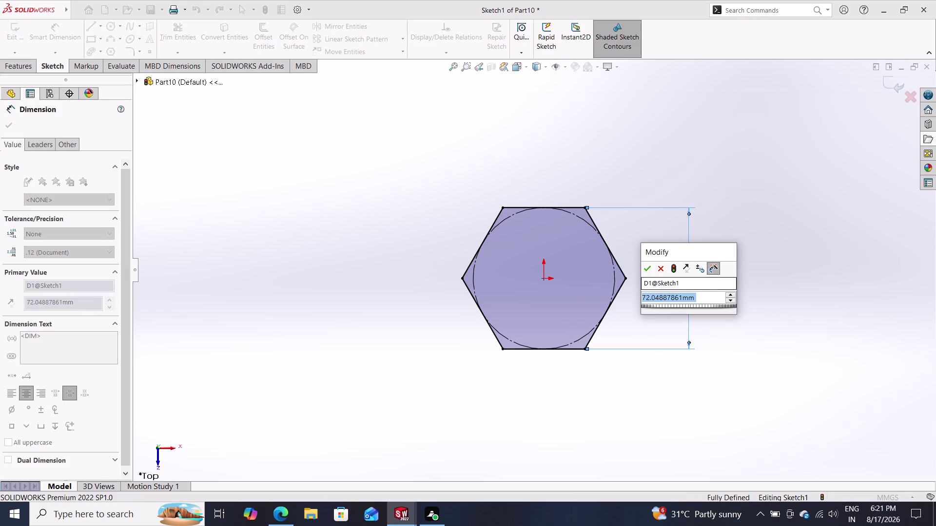
text(6)
key(Return)
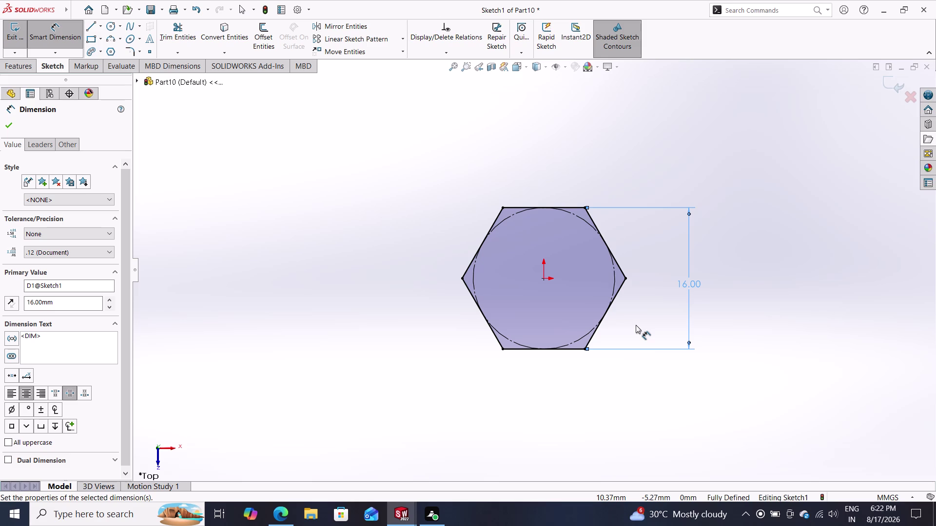
click(20, 72)
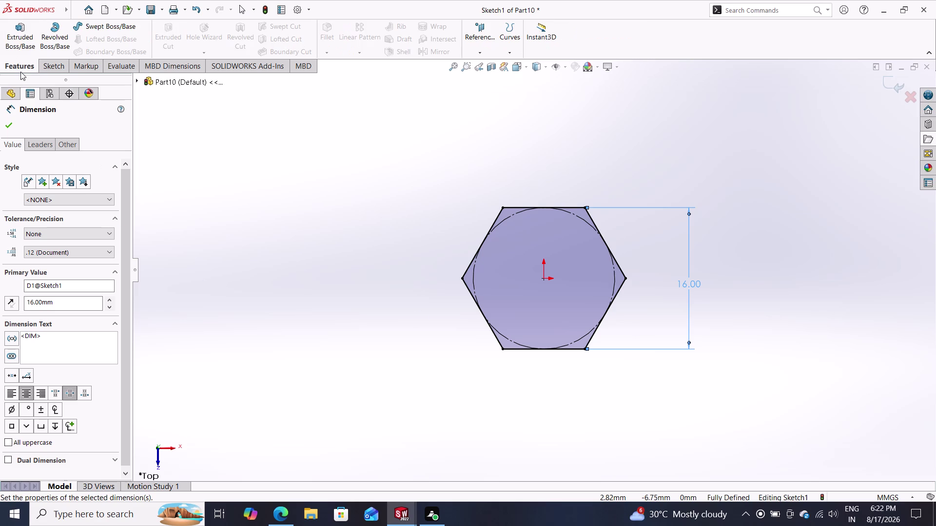
click(18, 32)
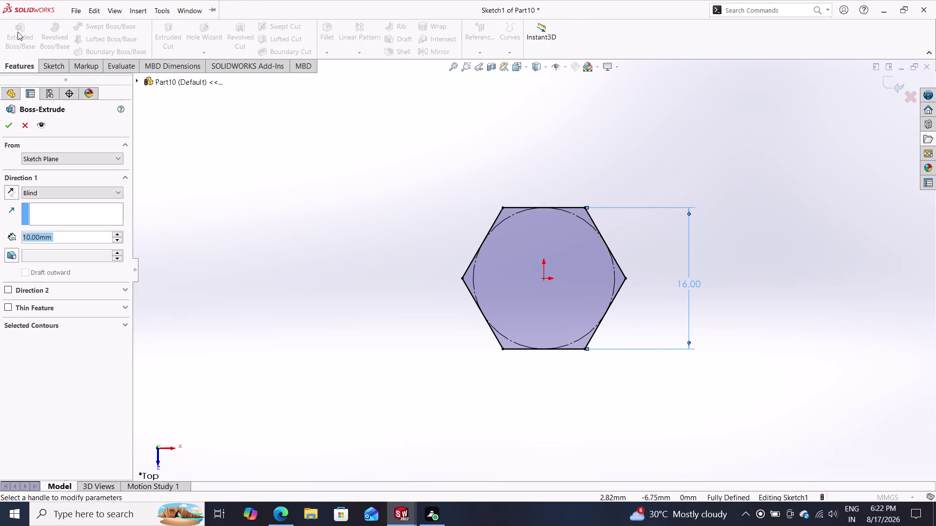